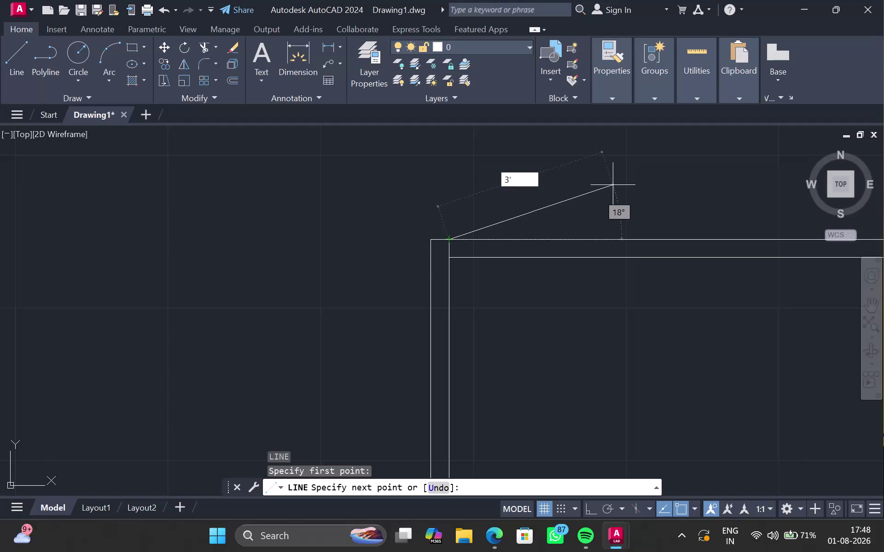
Turn on Ortho to restrict drawing to horizontal and vertical lines.
text(6")
scroll(down, 3)
scroll(up, 3)
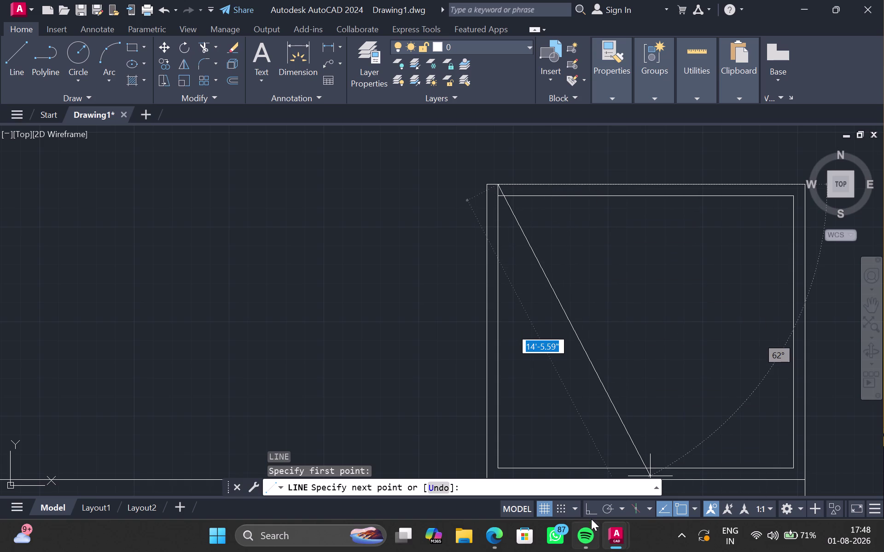
click(590, 509)
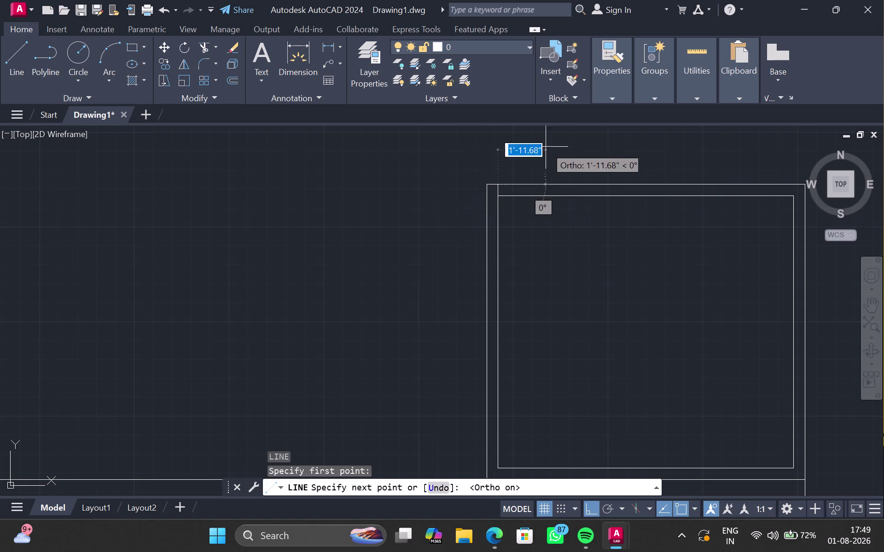
Draw a 3'6" guide line along the top wall, then down past the inner wall.
text(3)
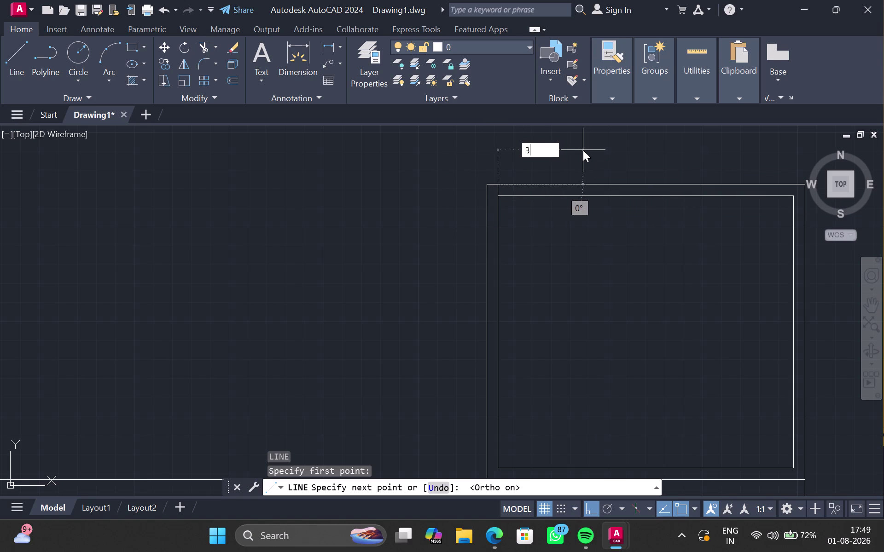
text(')
text(6")
key(Return)
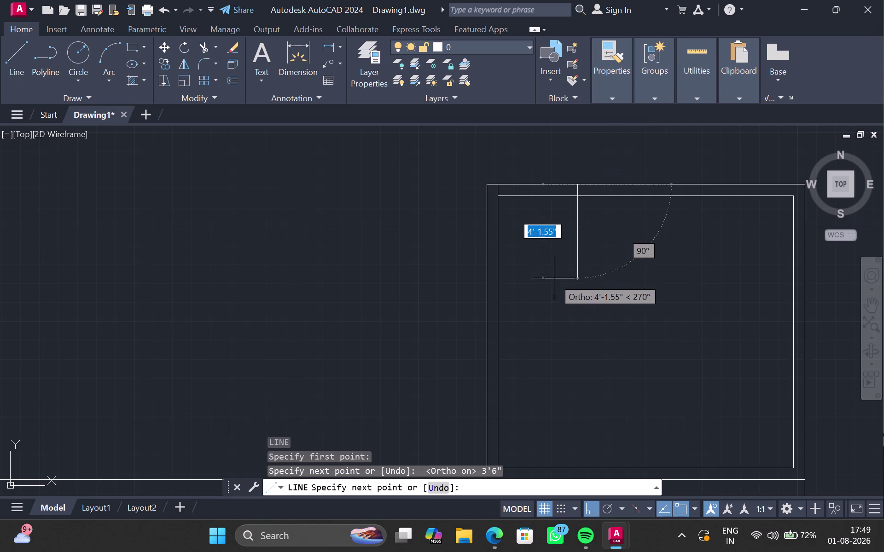
scroll(up, 3)
middle_drag(565, 186, 568, 318)
click(568, 272)
key(Escape)
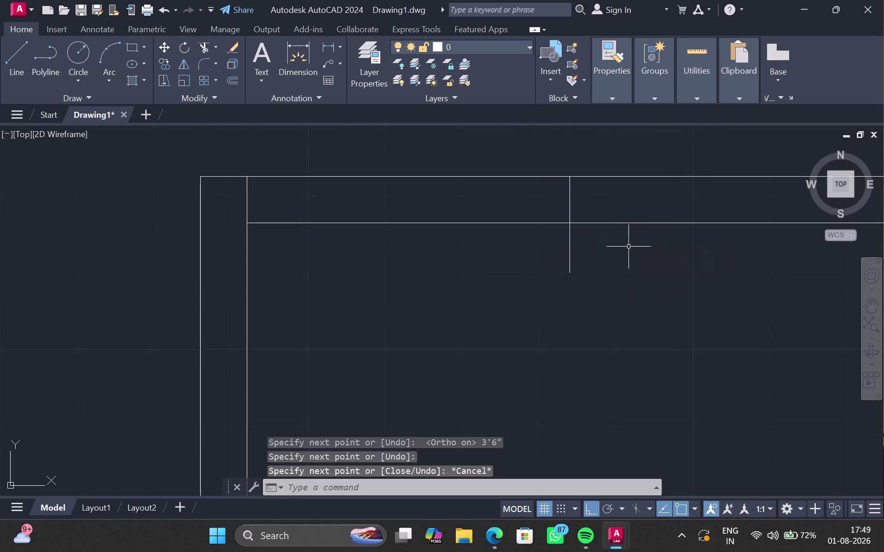
Trim the top wall lines with fence drags to cut an opening at the guide line.
key(t)
key(r)
key(Return)
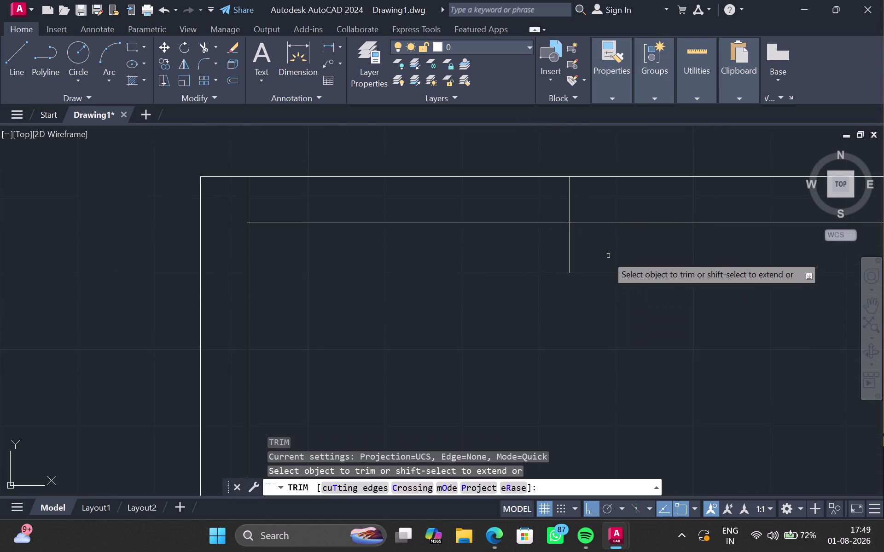
drag(601, 255, 525, 258)
drag(440, 127, 438, 263)
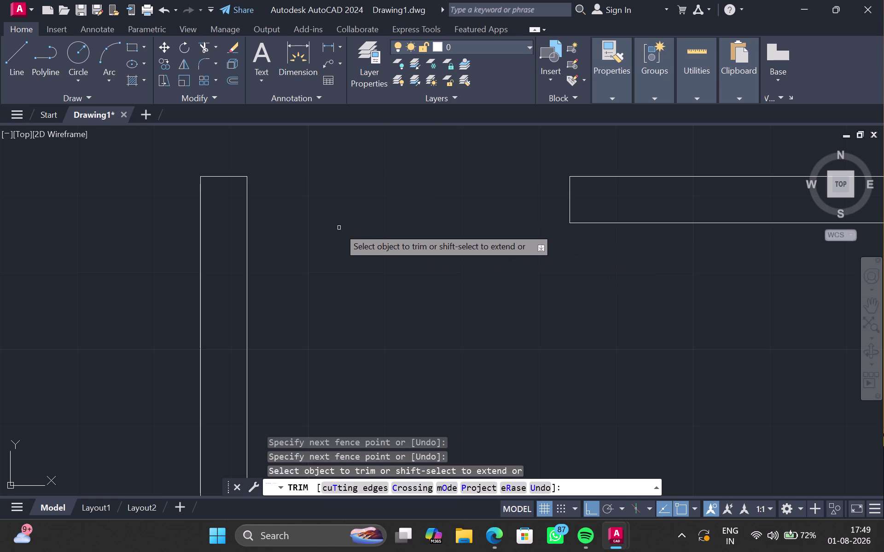
key(Escape)
Pan across the floor plan to bring the room into view.
scroll(down, 3)
middle_drag(392, 220, 339, 257)
scroll(up, 3)
scroll(down, 3)
middle_drag(421, 208, 425, 213)
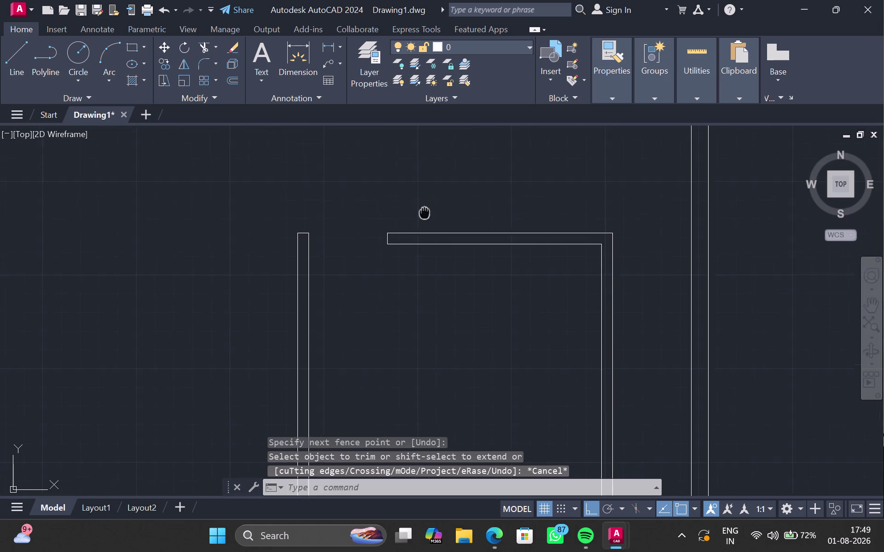
middle_drag(424, 212, 509, 129)
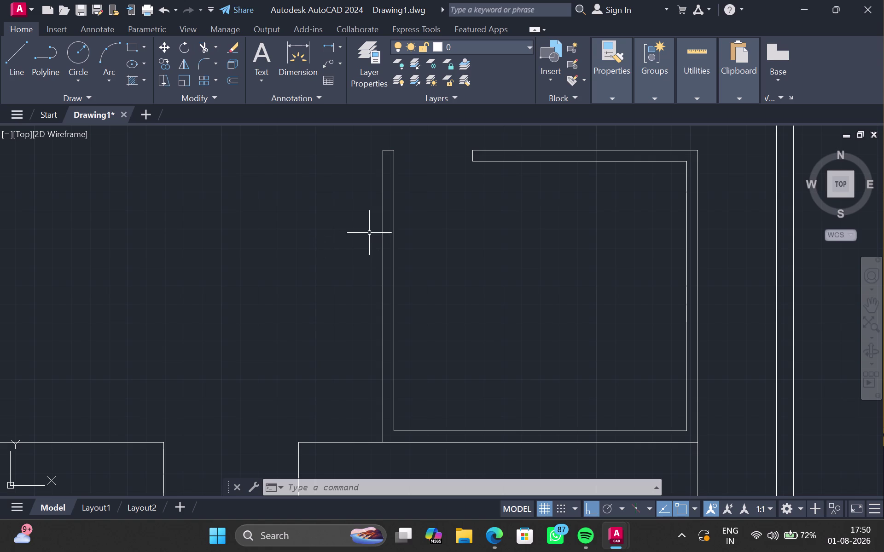
middle_drag(475, 225, 264, 403)
scroll(up, 3)
scroll(down, 3)
middle_drag(627, 209, 452, 282)
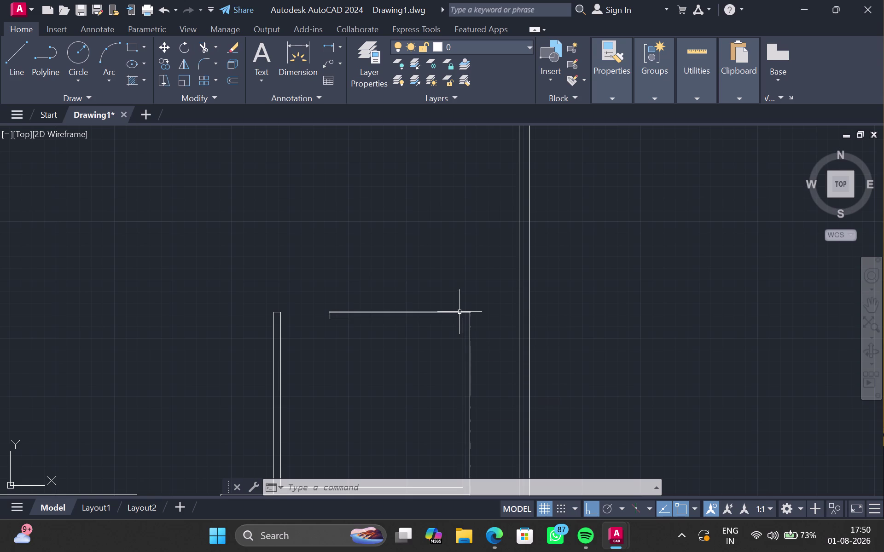
Offset the top wall's upper line 9'4.5" upward.
click(432, 310)
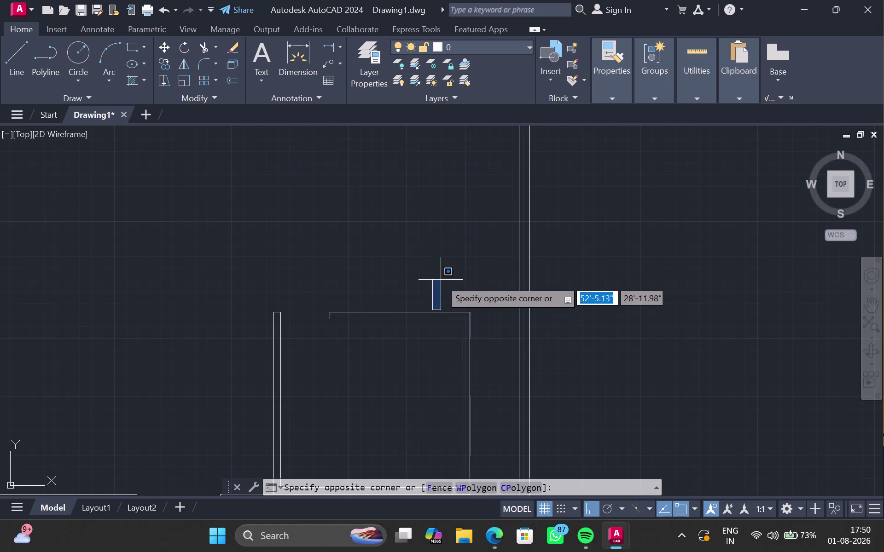
click(441, 278)
click(429, 314)
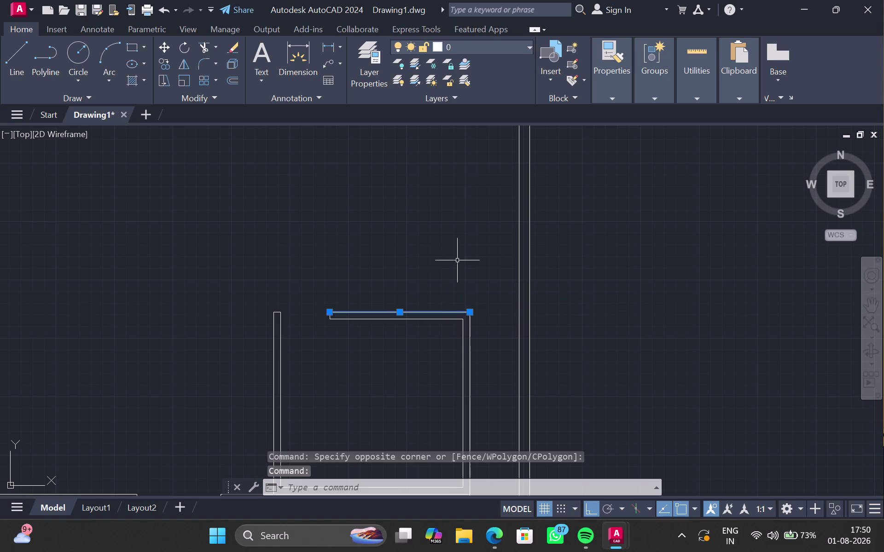
key(o)
key(Return)
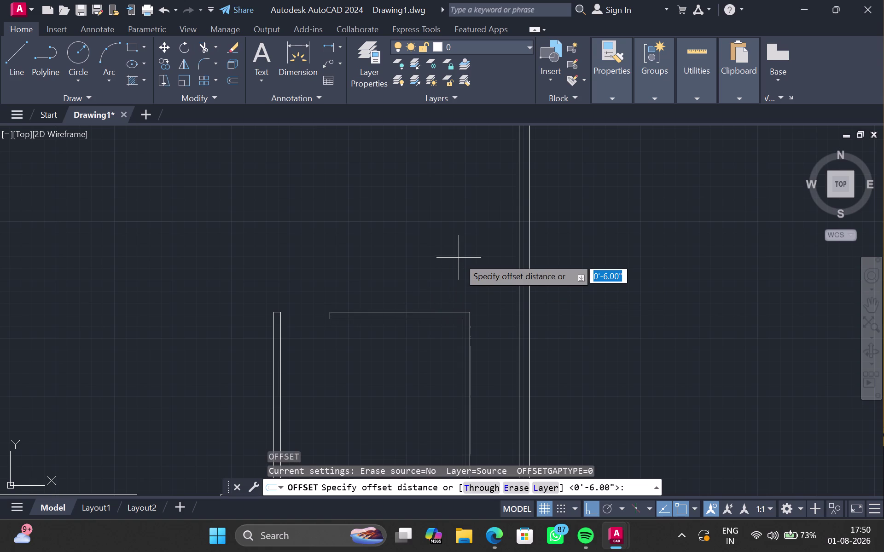
key(9)
key(apostrophe)
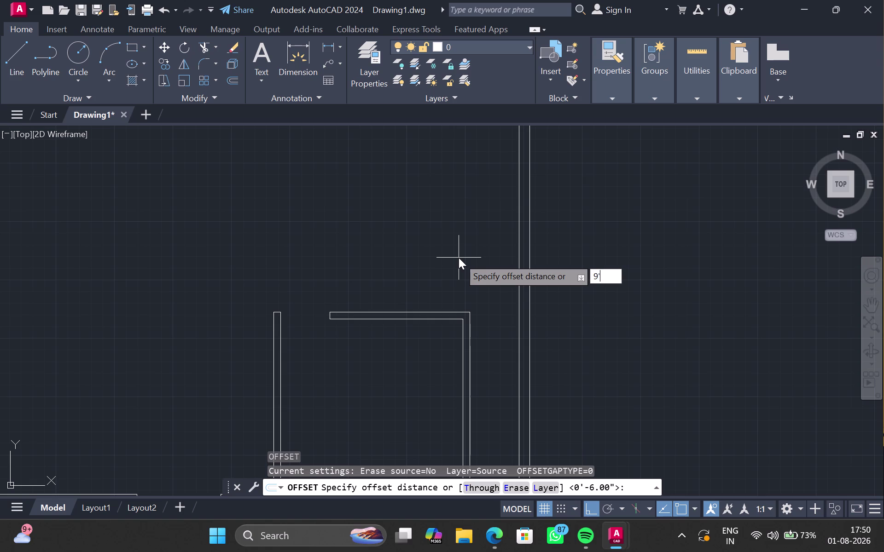
text(4)
text(.5)
key(shift+quotedbl)
key(Return)
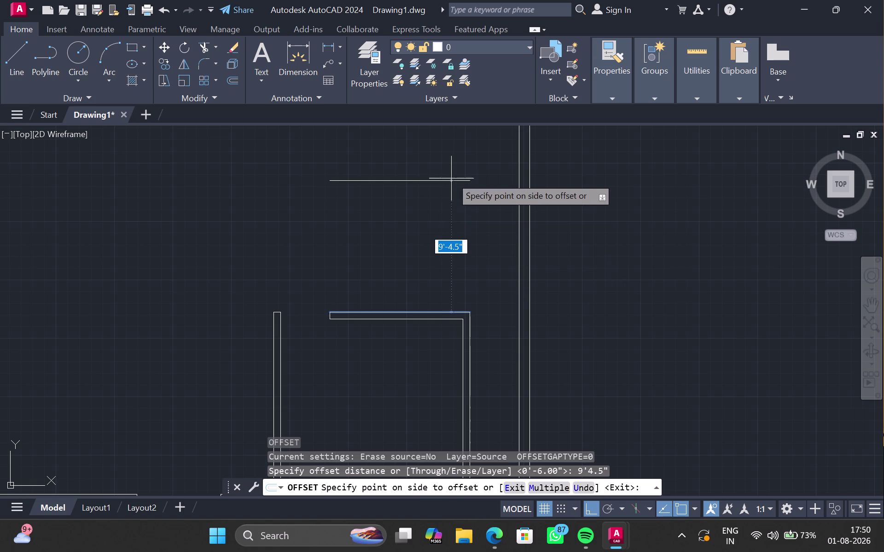
click(467, 158)
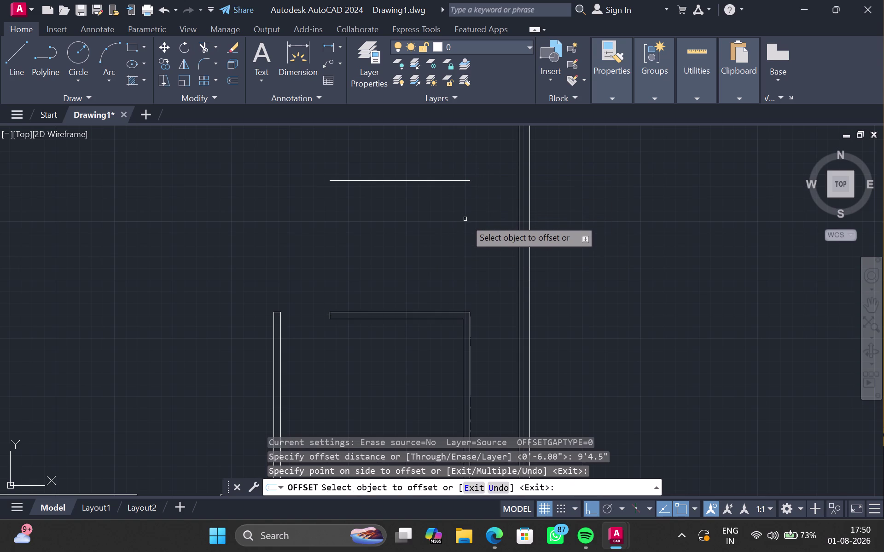
key(Escape)
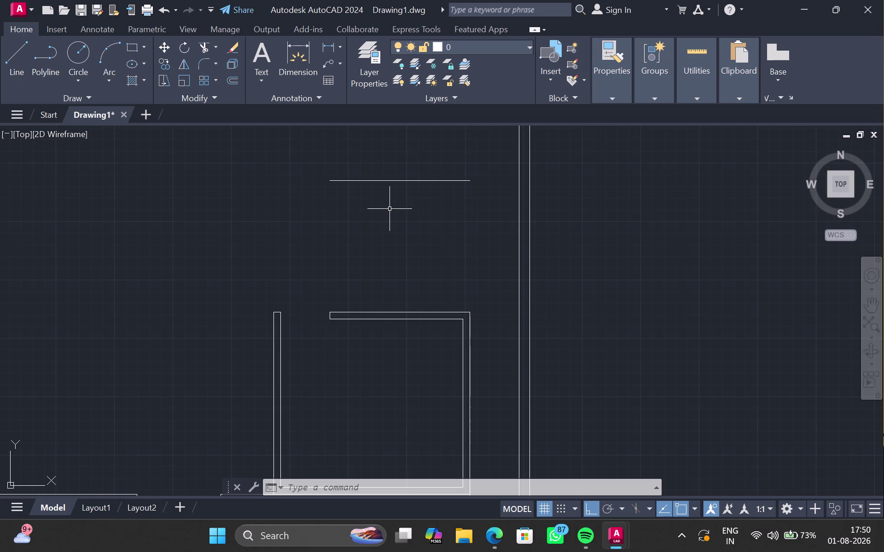
Offset the new line by 6" to form a second parallel line.
click(401, 180)
key(p)
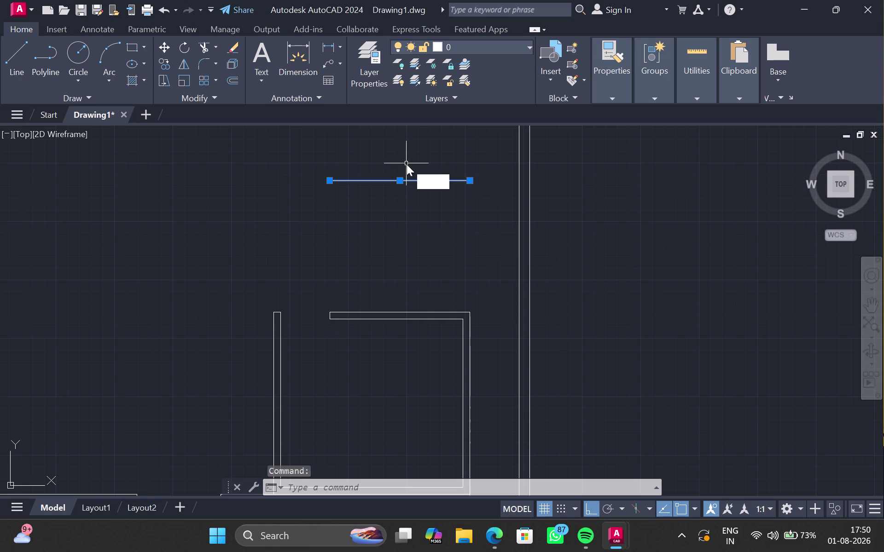
key(BackSpace)
key(o)
key(Return)
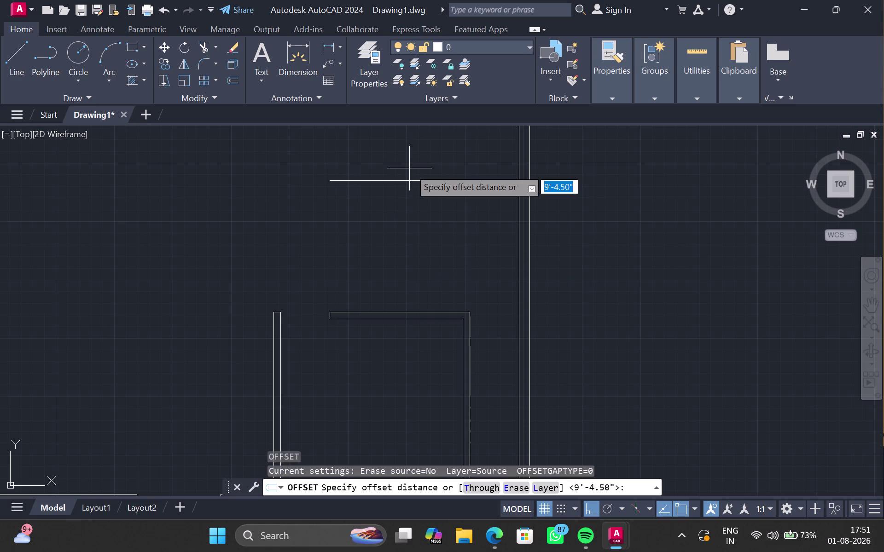
text(6")
key(Return)
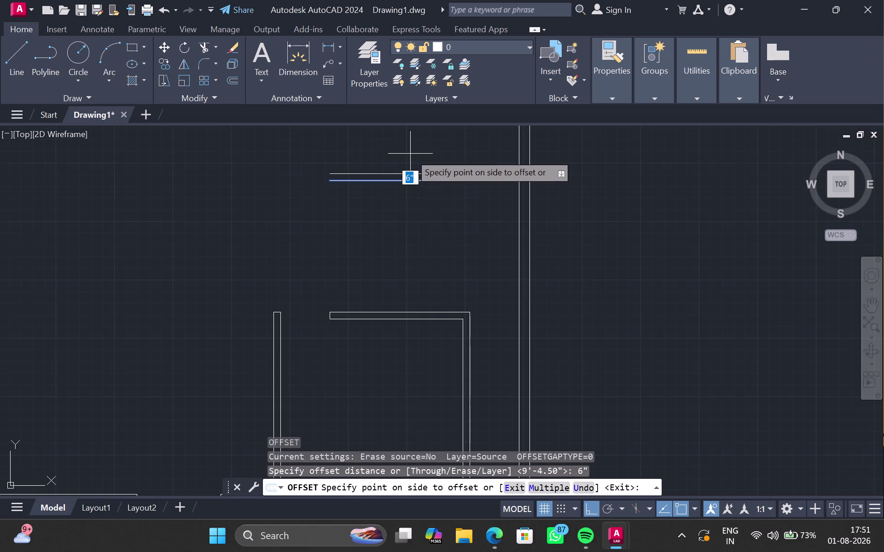
click(410, 153)
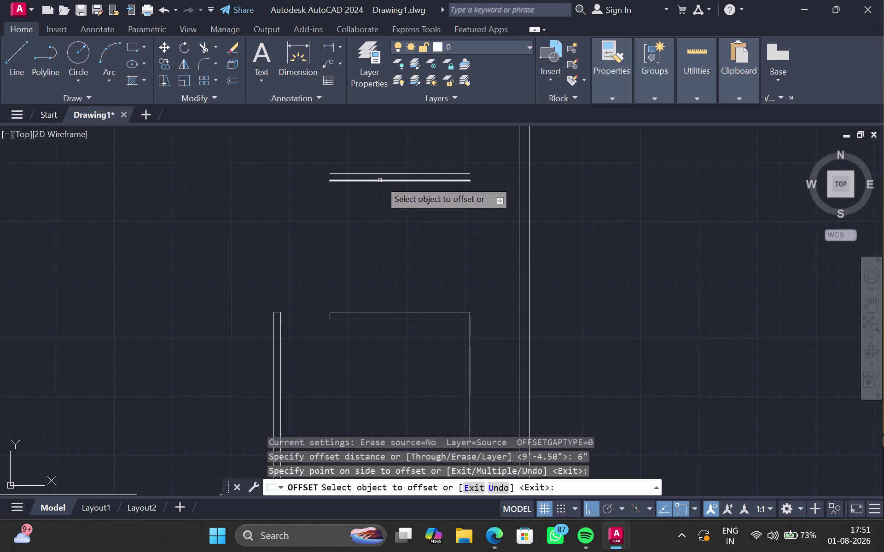
key(Escape)
scroll(up, 3)
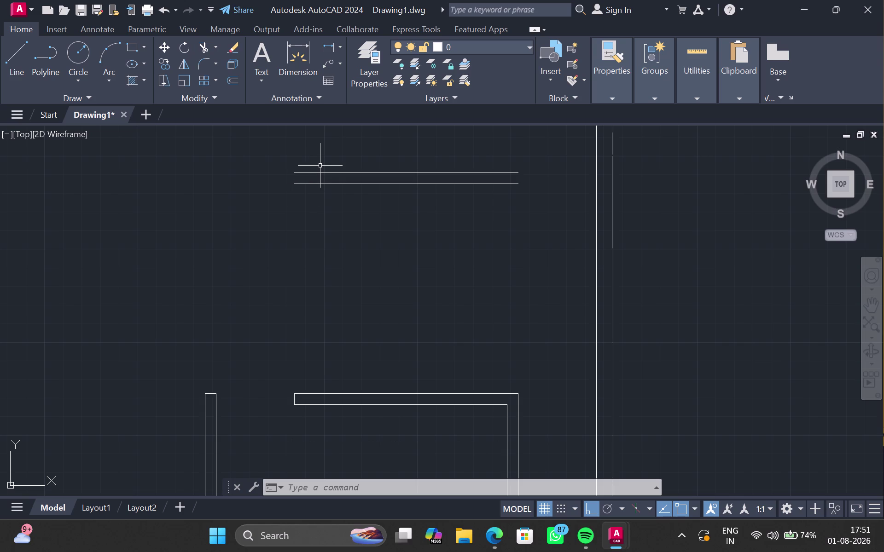
Draw a short line closing the left end of the 6" parallel line pair.
key(l)
key(Return)
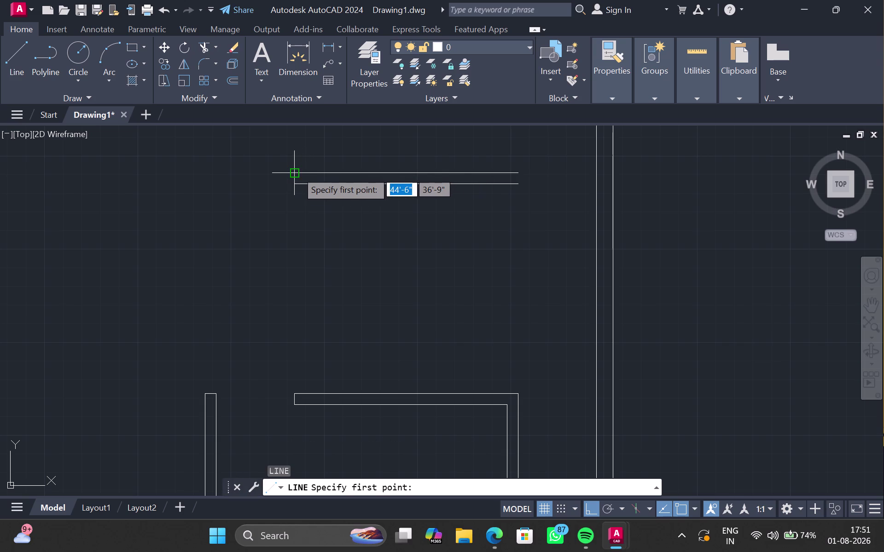
click(297, 171)
scroll(up, 3)
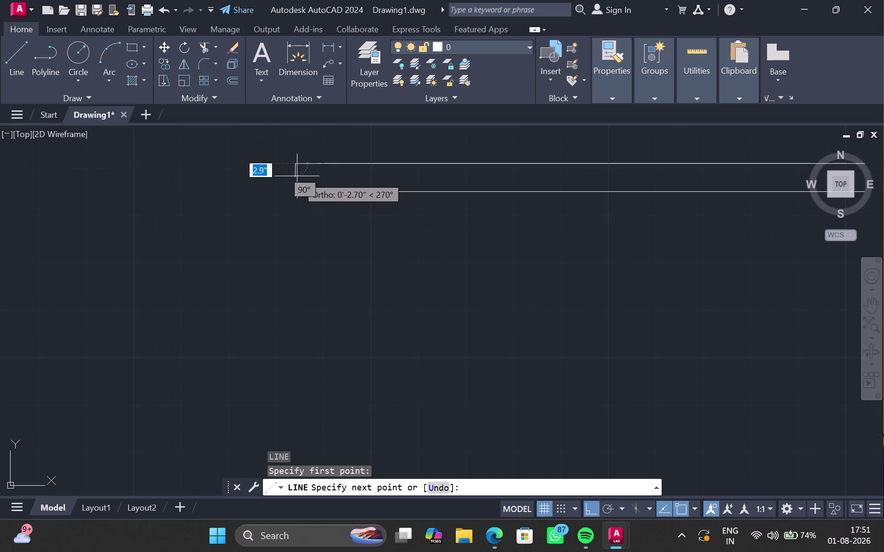
click(296, 191)
key(Escape)
scroll(down, 3)
Pan toward the tall vertical wall and the adjacent horizontal wall stubs.
middle_drag(414, 166, 310, 172)
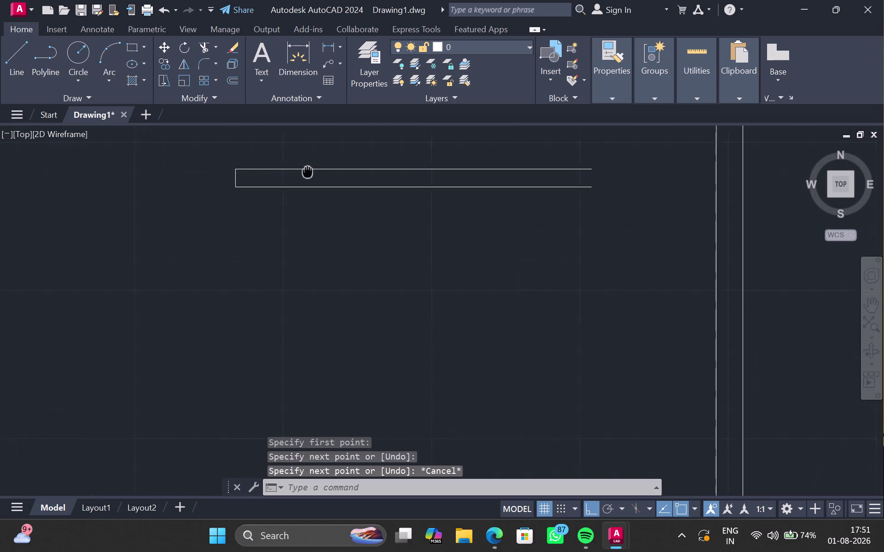
middle_drag(310, 172, 305, 169)
middle_drag(437, 183, 412, 189)
scroll(down, 3)
middle_drag(412, 185, 378, 199)
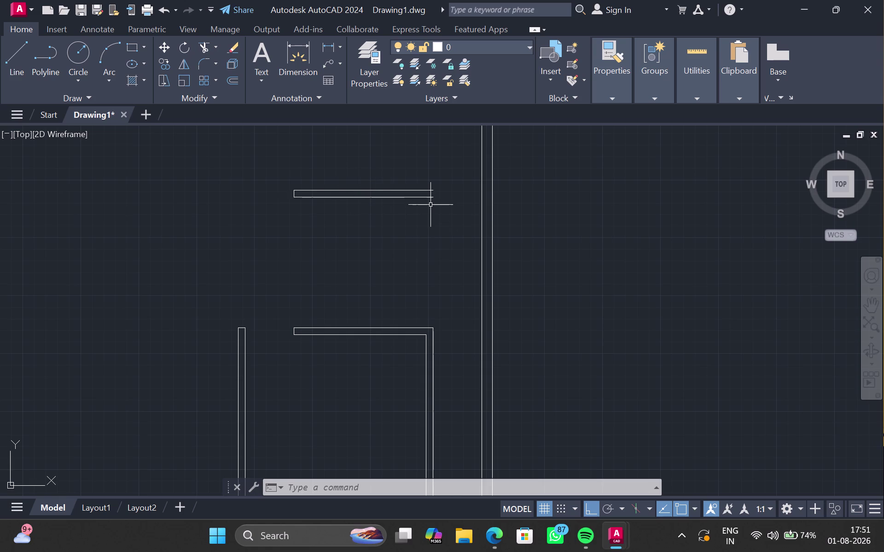
scroll(up, 3)
middle_drag(431, 205, 421, 230)
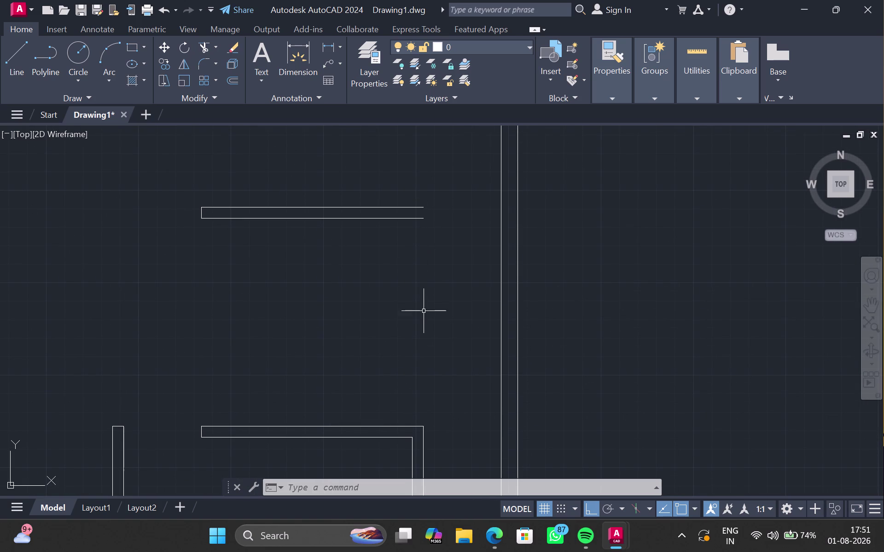
scroll(down, 3)
middle_drag(425, 378, 437, 276)
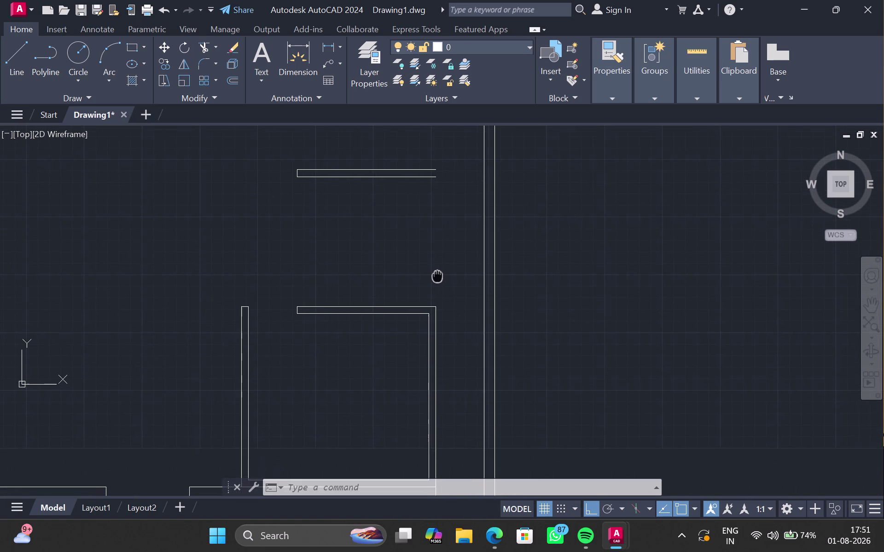
middle_drag(437, 277, 440, 272)
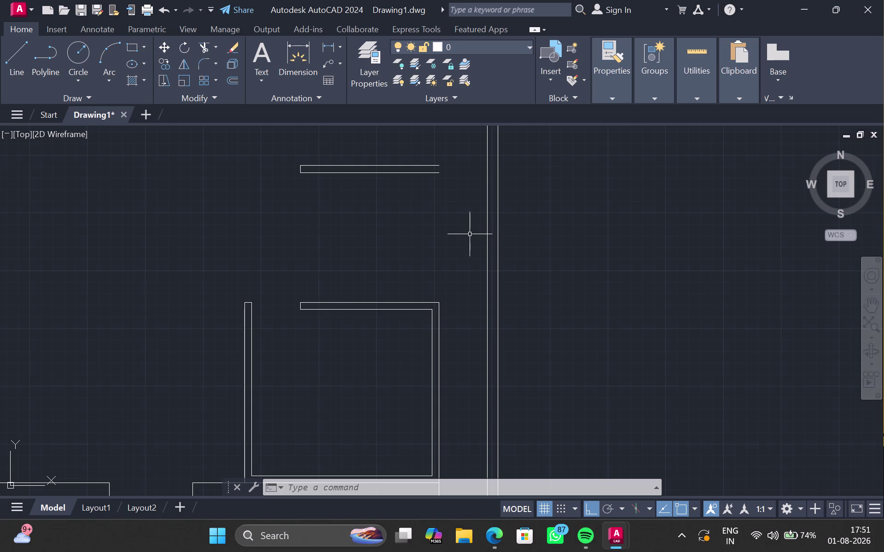
middle_drag(447, 225, 430, 328)
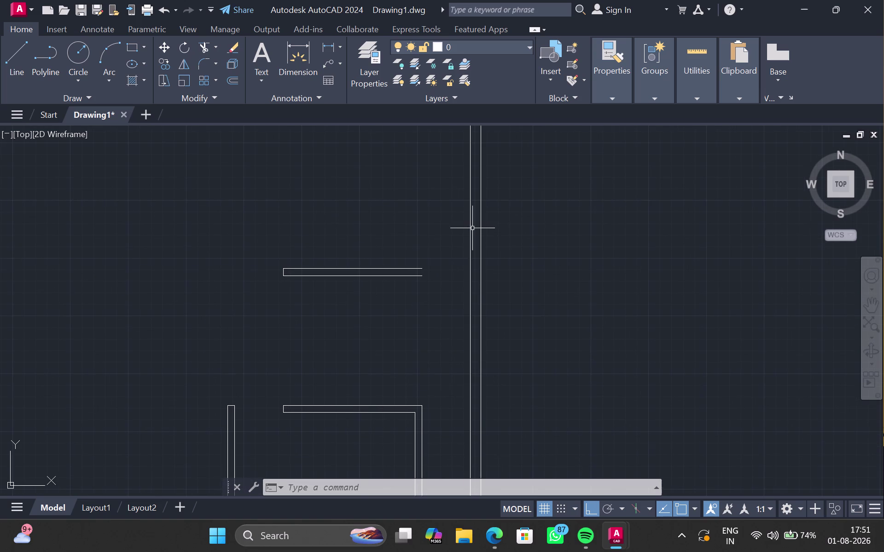
click(471, 229)
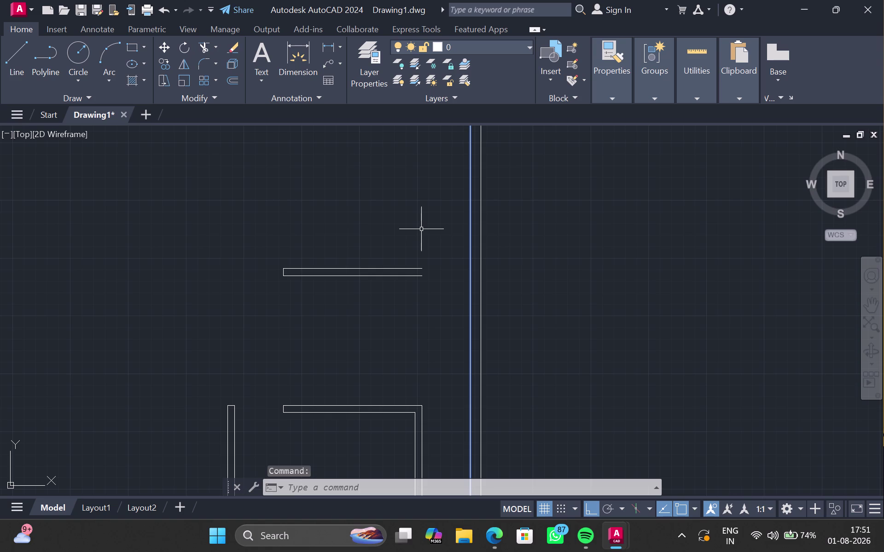
Offset the inner vertical wall line 3'6" to the left.
key(o)
key(Return)
key(3)
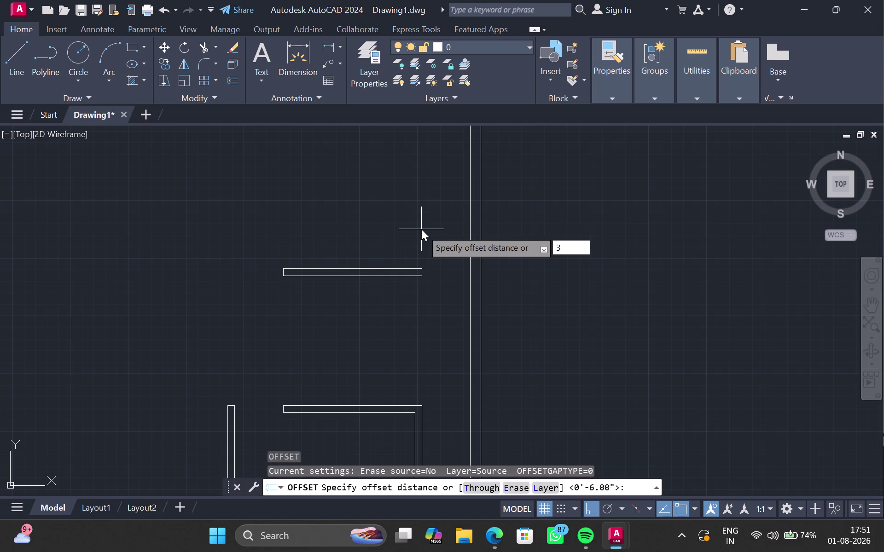
key(apostrophe)
text(6")
key(Return)
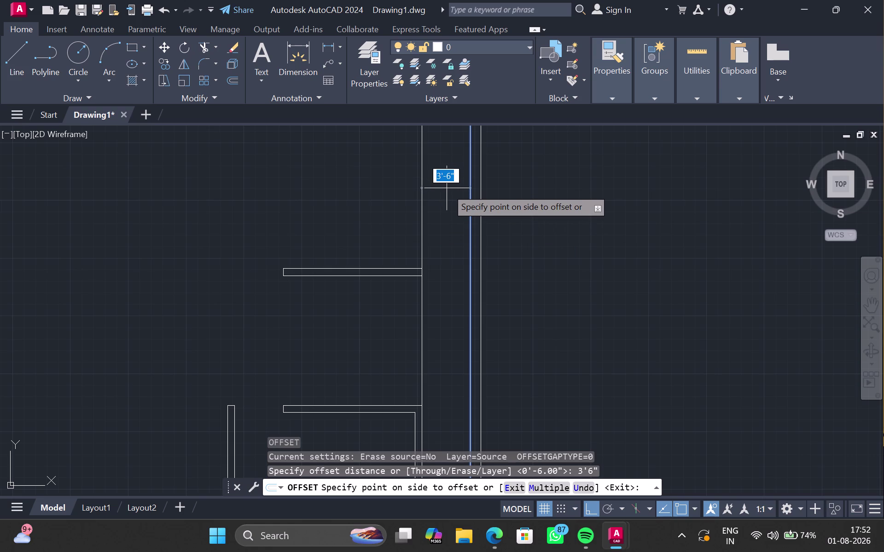
click(431, 195)
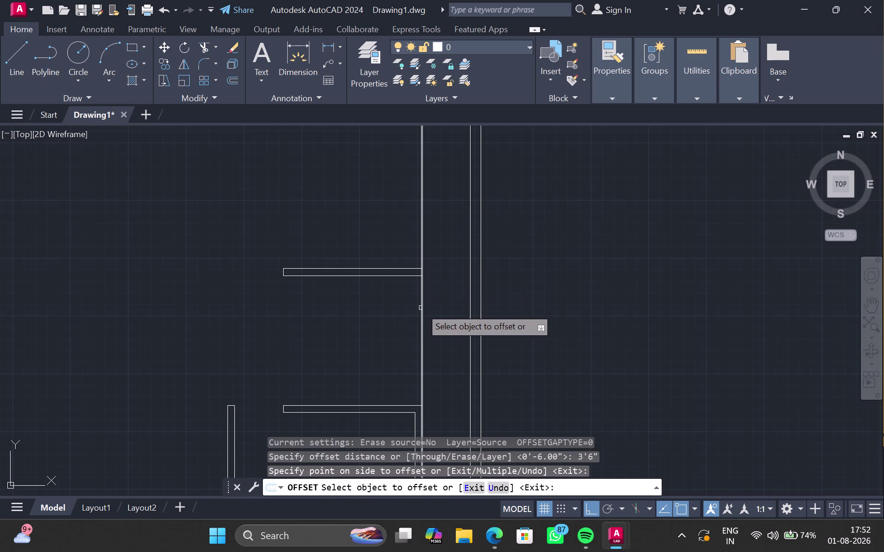
click(421, 308)
key(Escape)
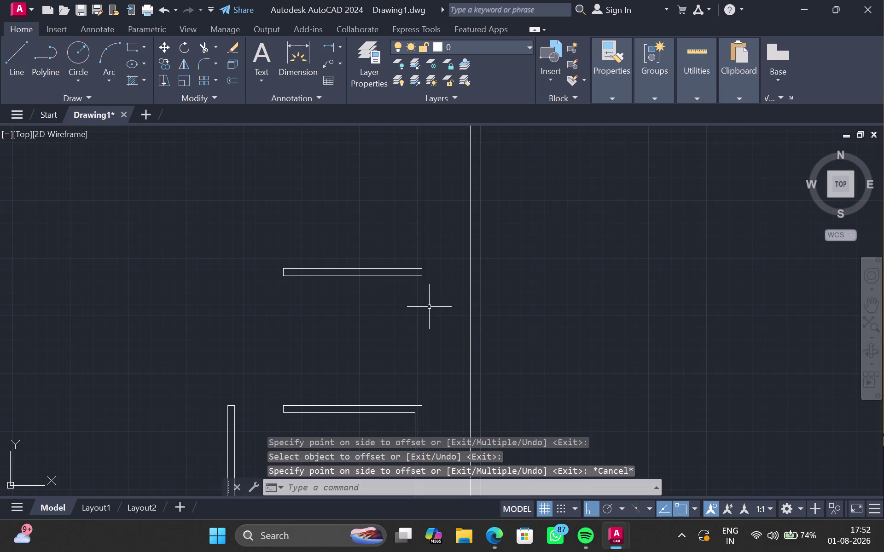
Trim stray pieces of the new line, undoing one wrong trim.
key(t)
key(r)
key(Return)
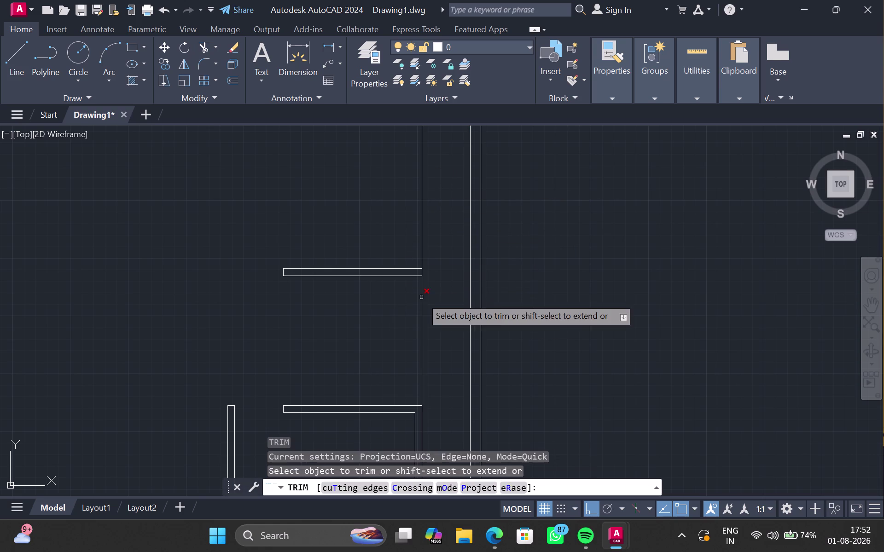
drag(418, 300, 426, 302)
scroll(down, 3)
middle_drag(426, 304, 434, 242)
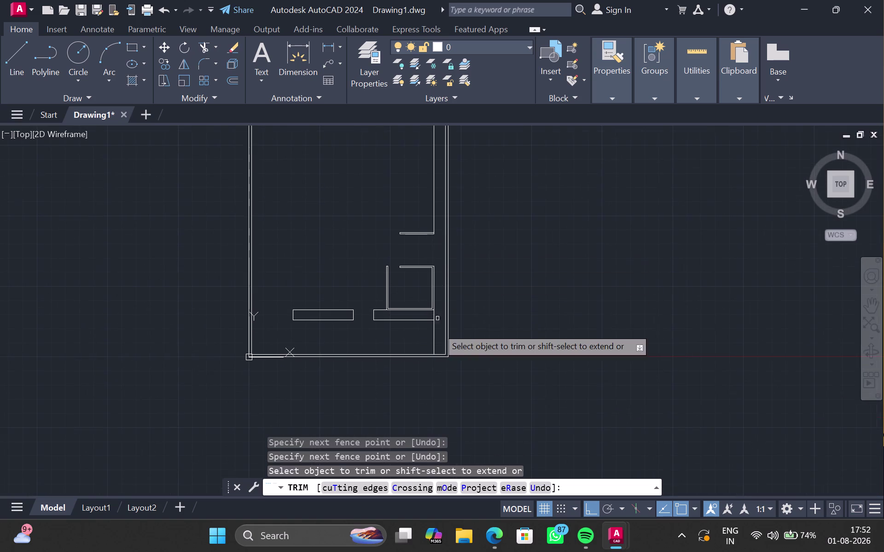
click(433, 335)
scroll(up, 3)
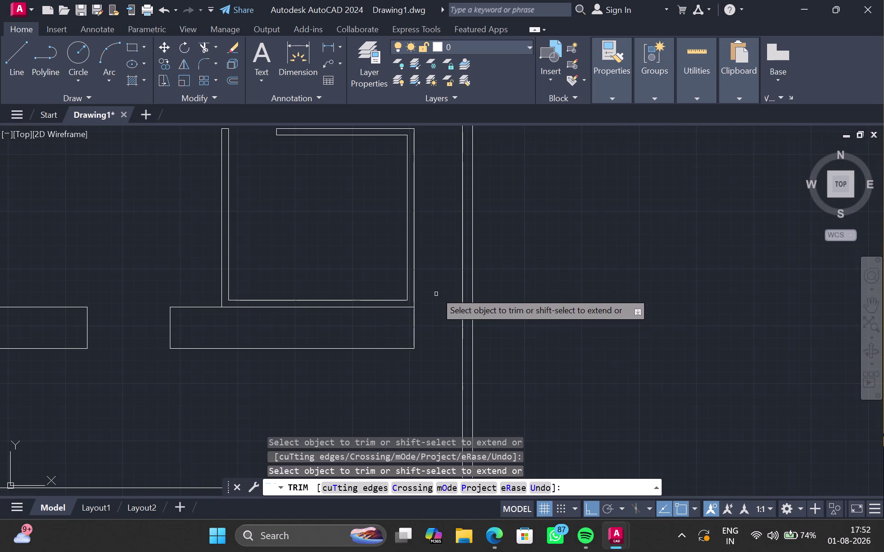
click(415, 249)
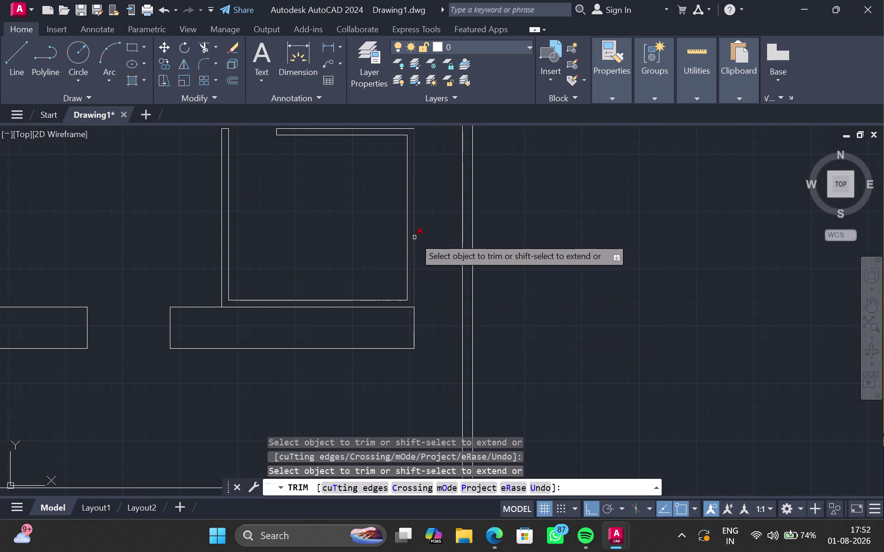
click(415, 238)
key(ctrl+z)
scroll(down, 3)
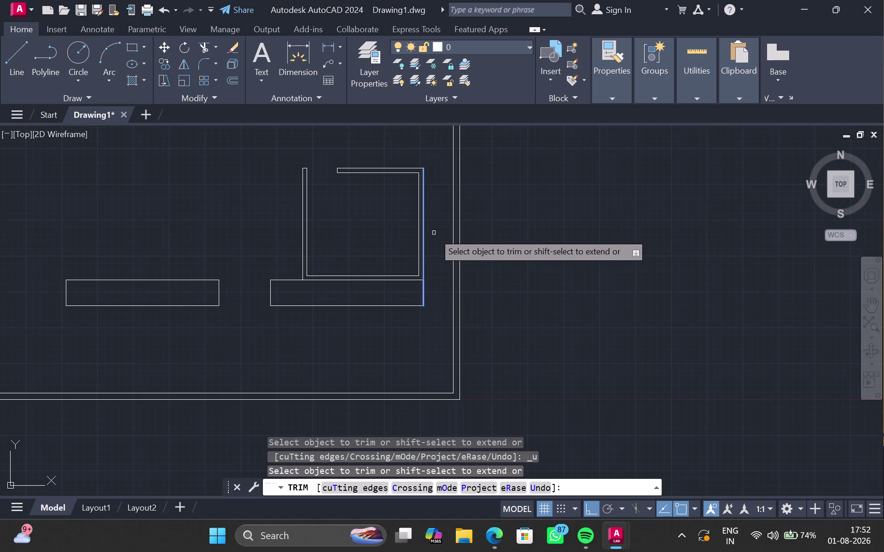
key(Escape)
Inspect the 16' vertical line and trim its excess end at the wall stub.
double_click(422, 243)
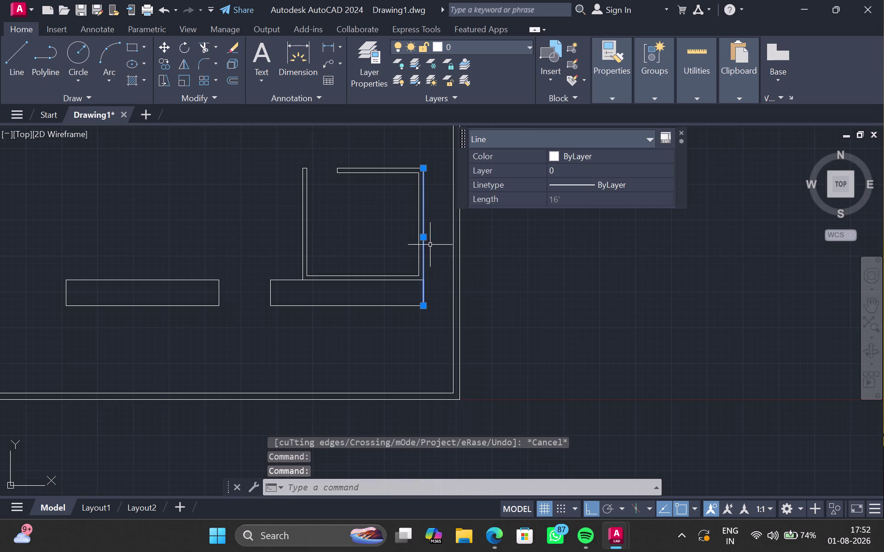
key(Escape)
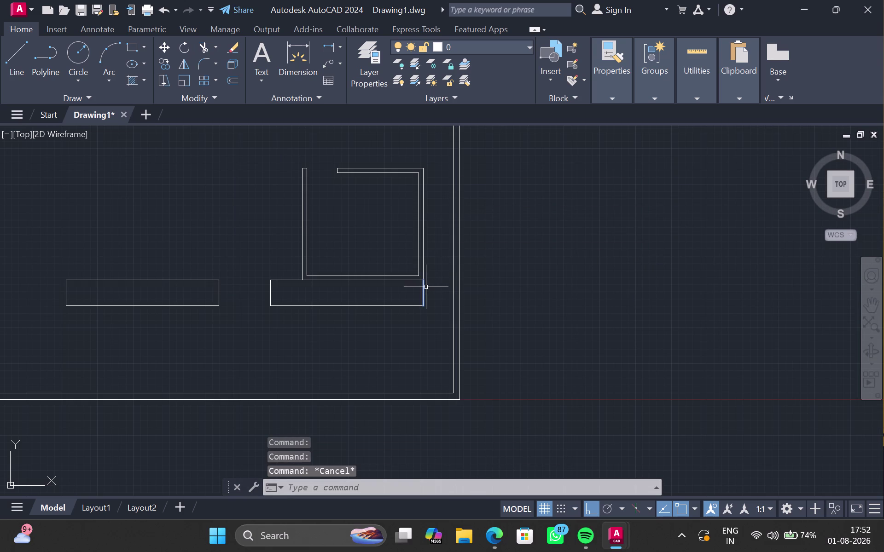
click(423, 288)
key(Escape)
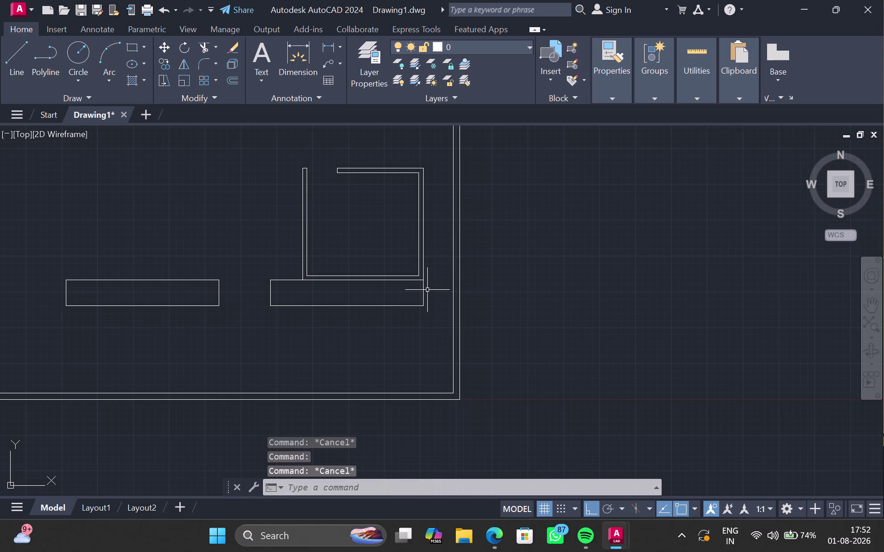
key(r)
key(BackSpace)
text(tr)
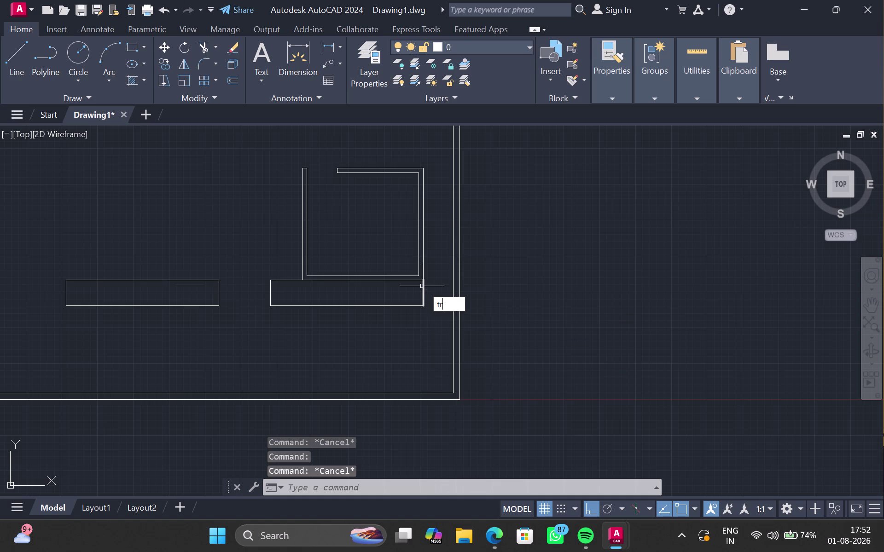
key(Return)
click(423, 291)
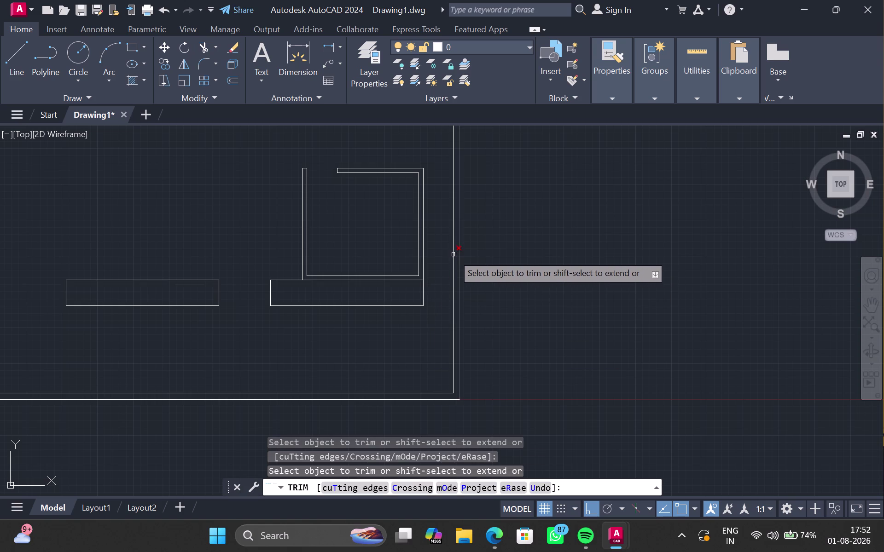
key(Escape)
Pan up along the vertical wall to check the trimmed line.
middle_drag(445, 251, 434, 304)
middle_drag(426, 232, 405, 339)
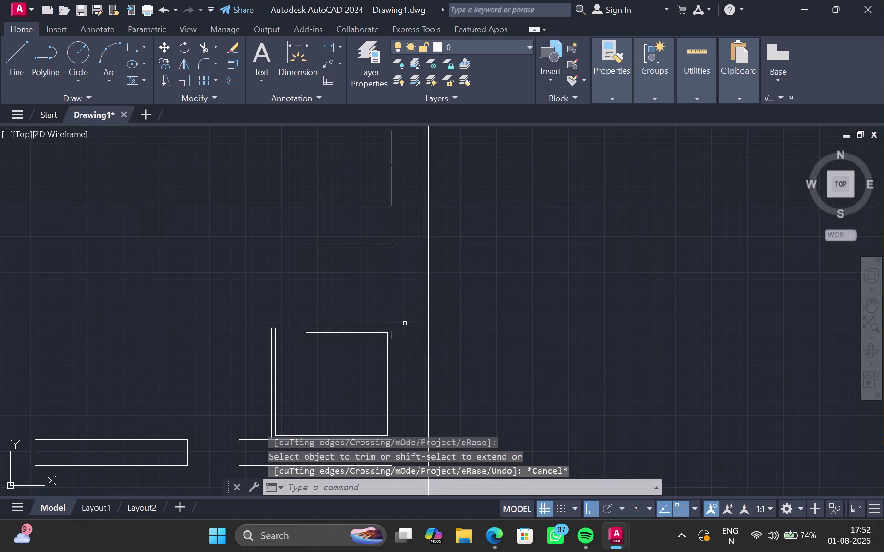
middle_drag(405, 272, 391, 372)
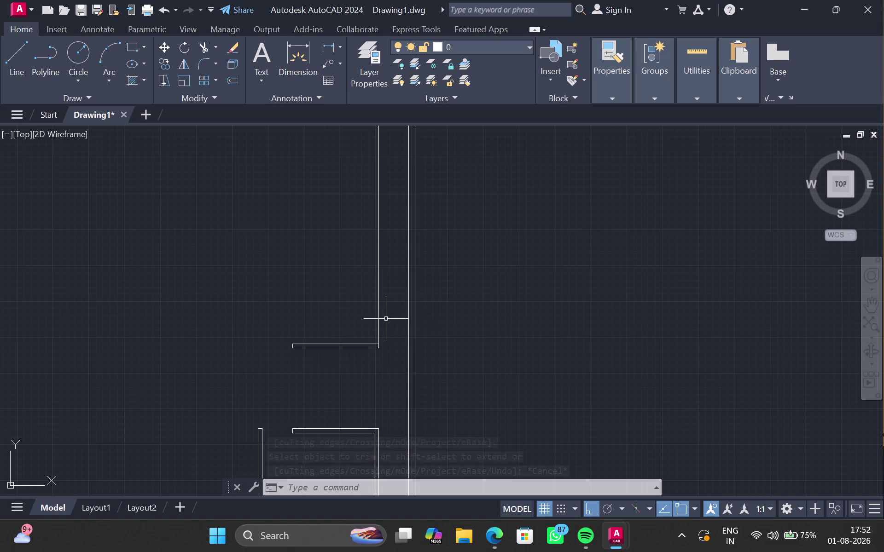
click(377, 308)
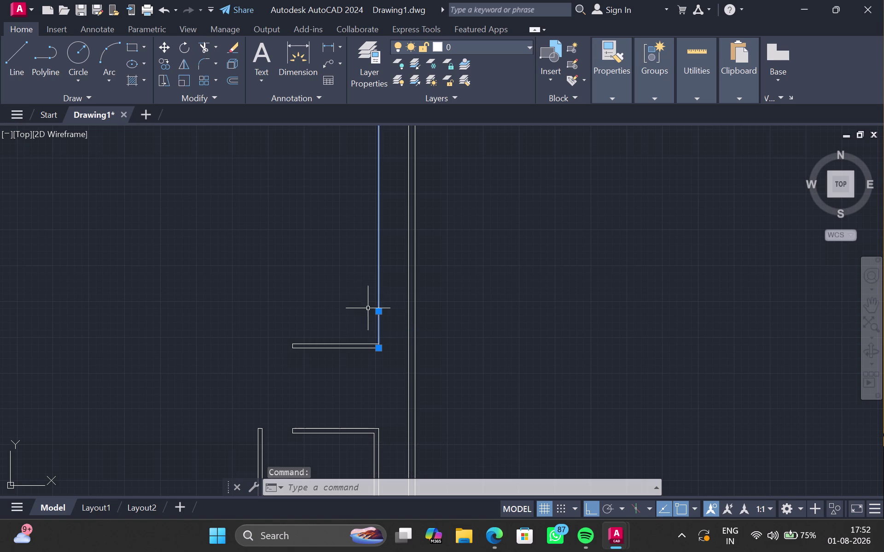
Offset a wall line 6" to create wall thickness.
key(o)
key(Return)
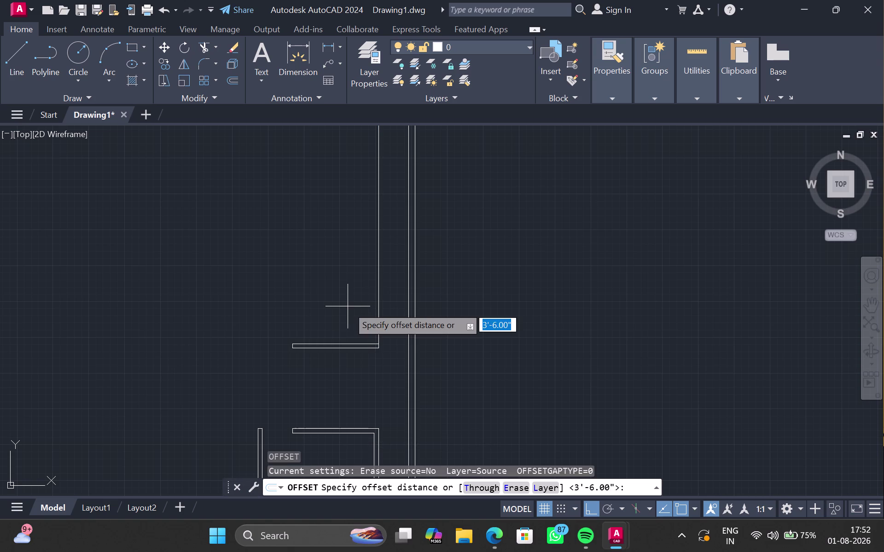
text(6")
key(Return)
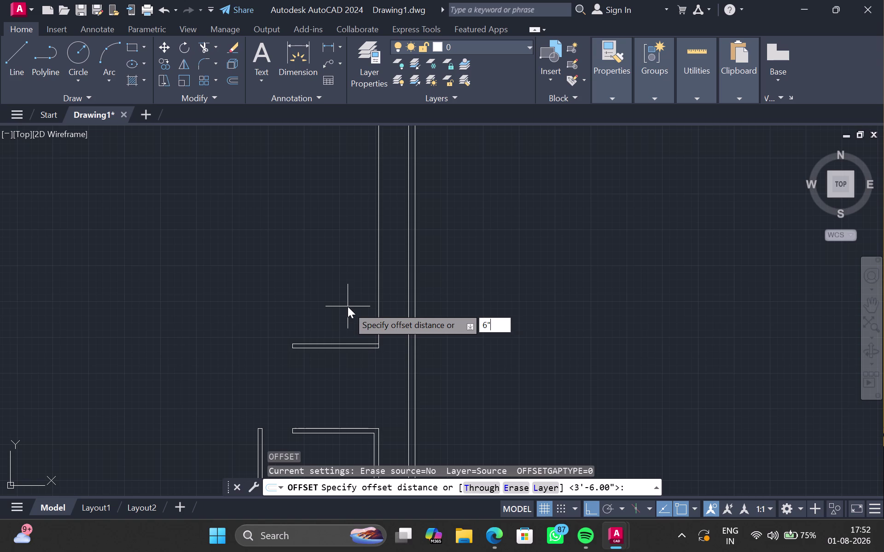
click(322, 290)
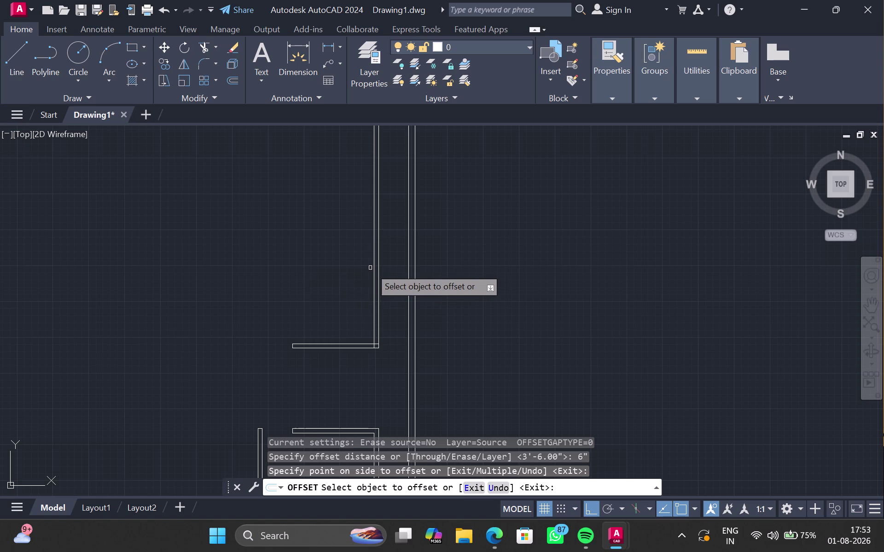
Offset the new vertical line 13' to the left and give it a 6" copy.
click(373, 270)
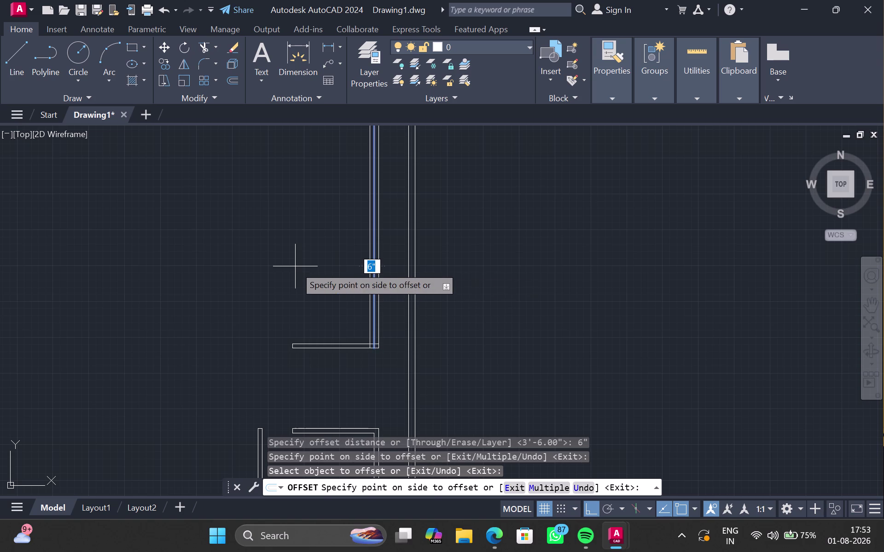
key(1)
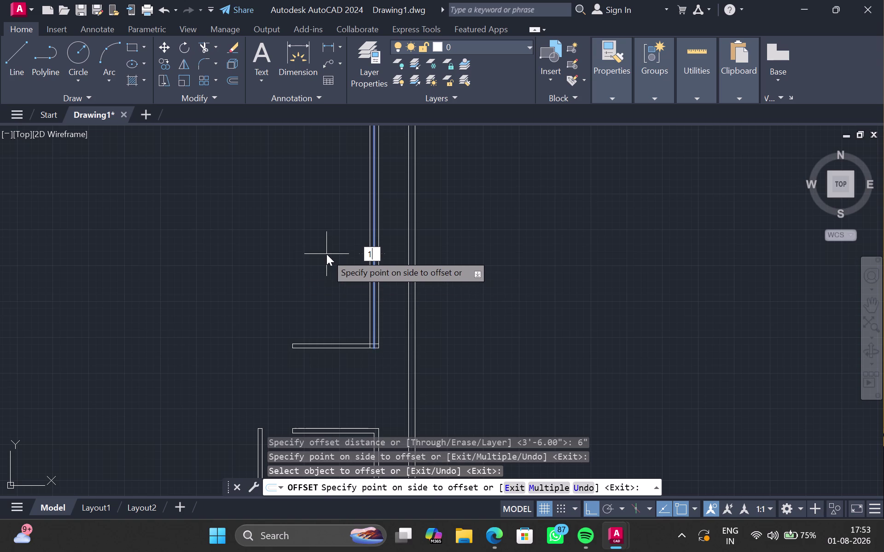
text(3')
key(Return)
scroll(down, 3)
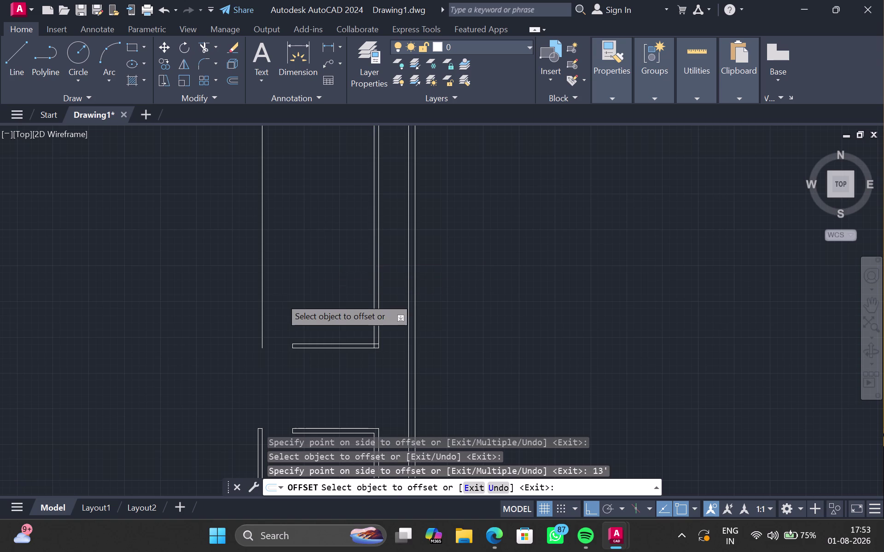
middle_drag(280, 297, 293, 244)
middle_drag(293, 243, 285, 268)
scroll(up, 3)
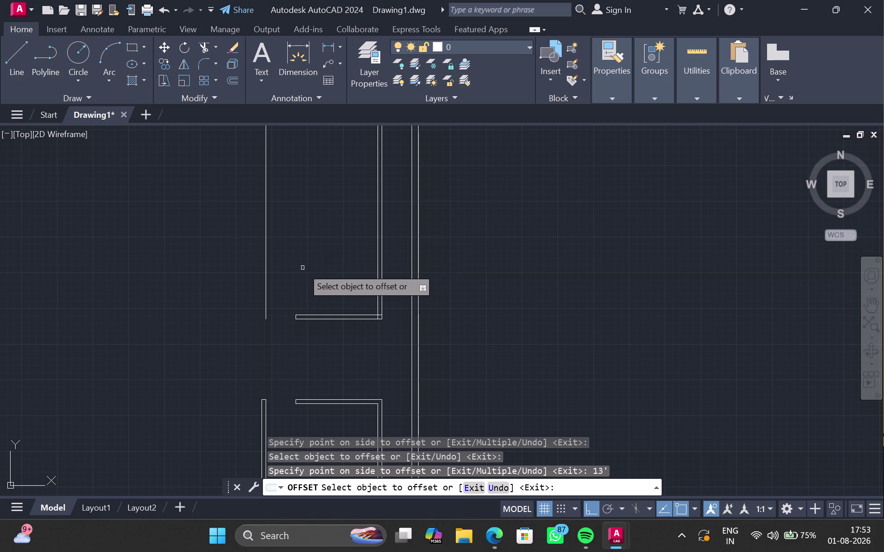
click(263, 261)
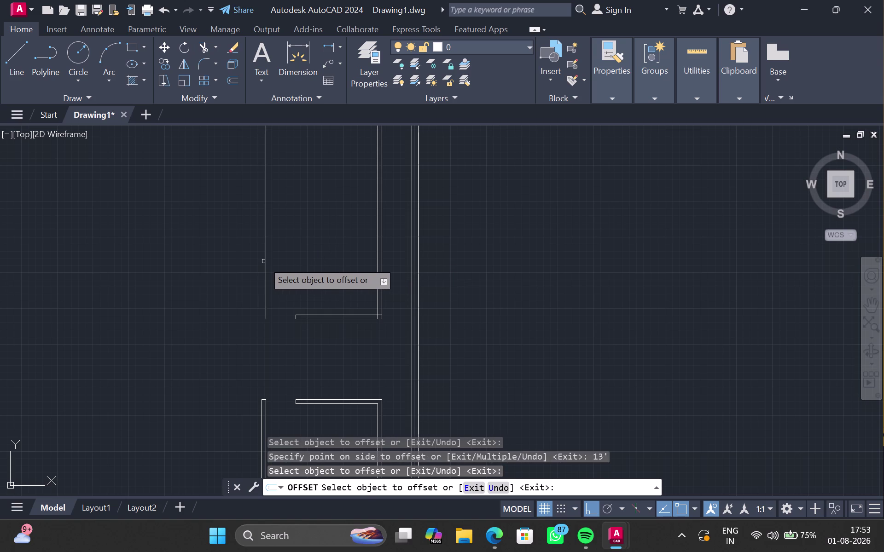
click(265, 262)
click(244, 265)
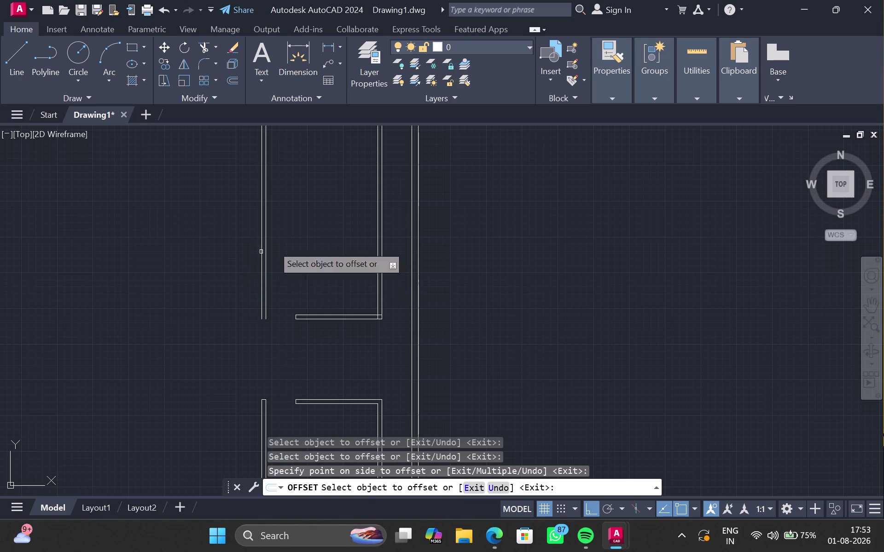
Pan down to the landing wall and the lower walls and openings.
middle_drag(318, 237, 318, 247)
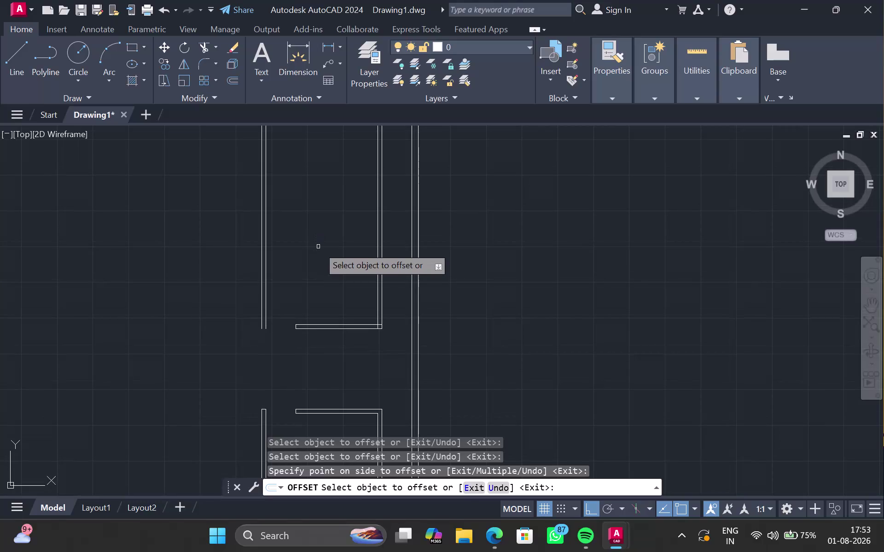
middle_drag(309, 254, 304, 288)
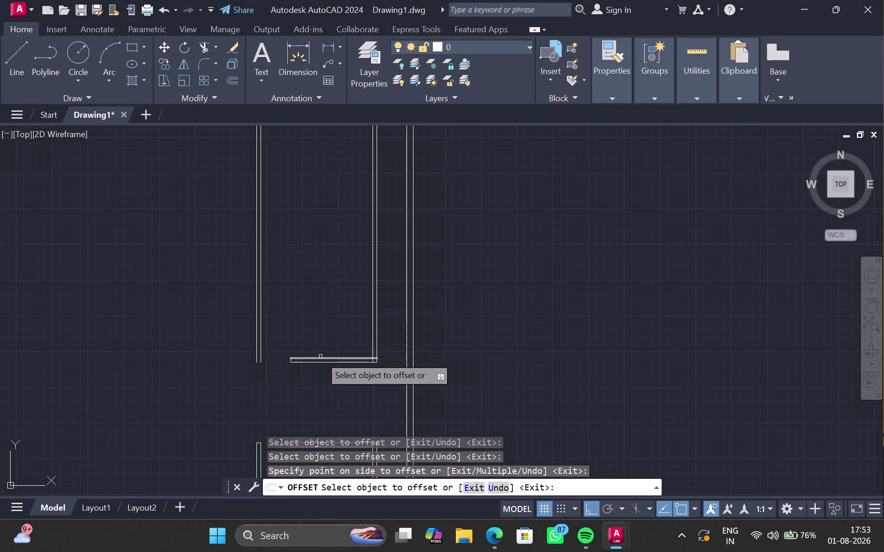
middle_drag(320, 310, 316, 356)
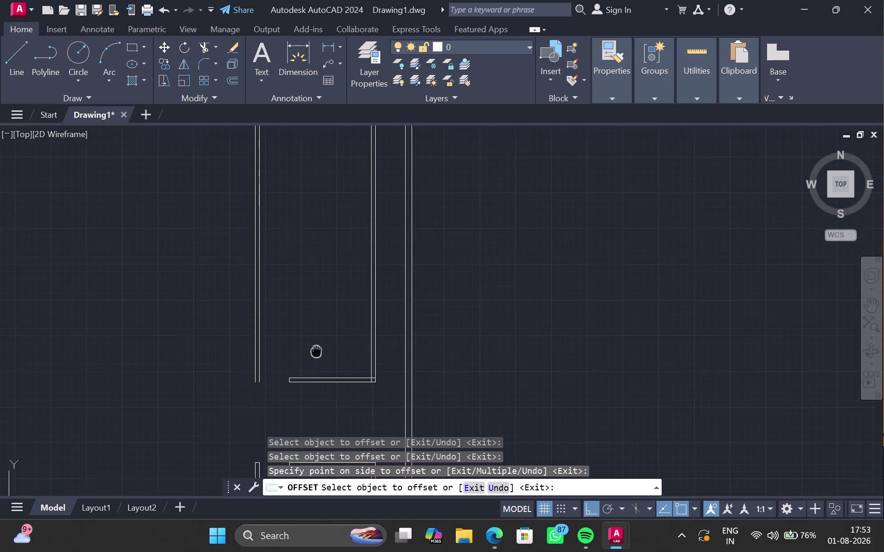
middle_drag(315, 356, 315, 357)
middle_drag(303, 370, 348, 264)
scroll(down, 3)
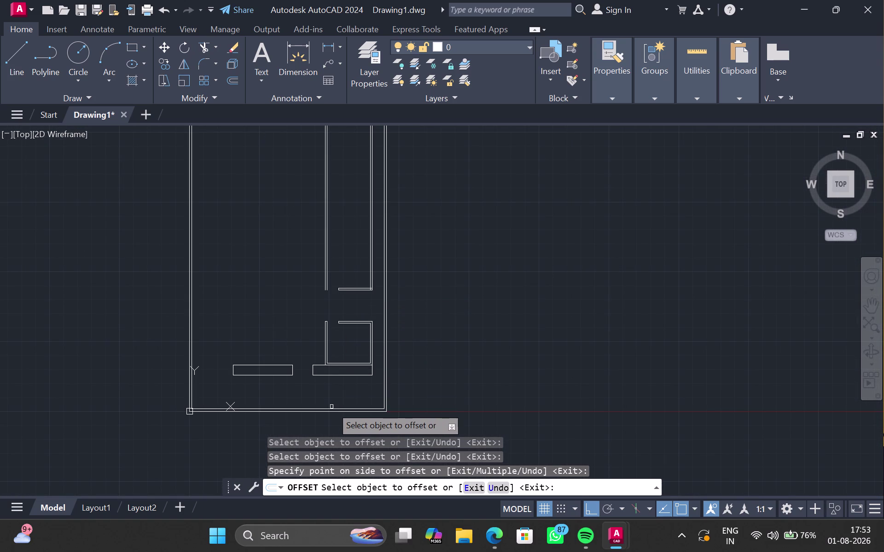
middle_drag(347, 340, 339, 382)
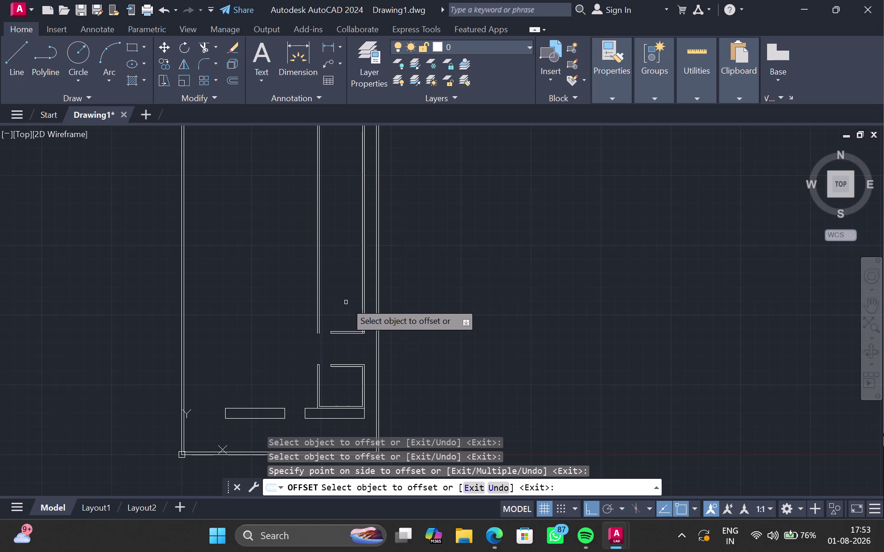
scroll(up, 3)
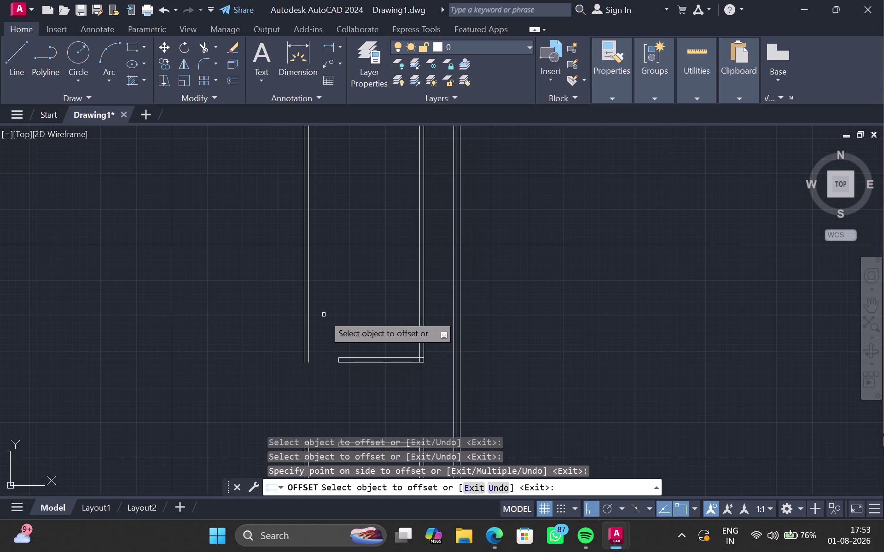
key(Escape)
key(l)
key(Return)
scroll(up, 3)
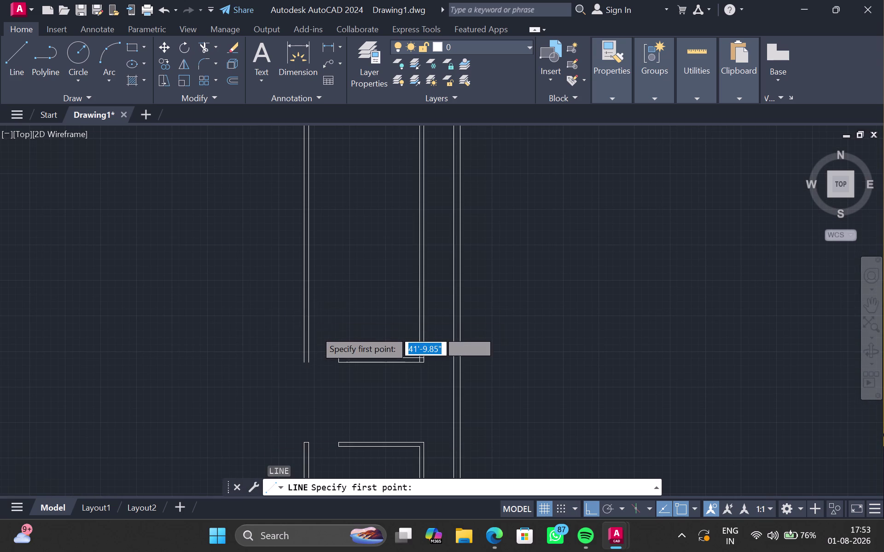
click(293, 383)
click(304, 380)
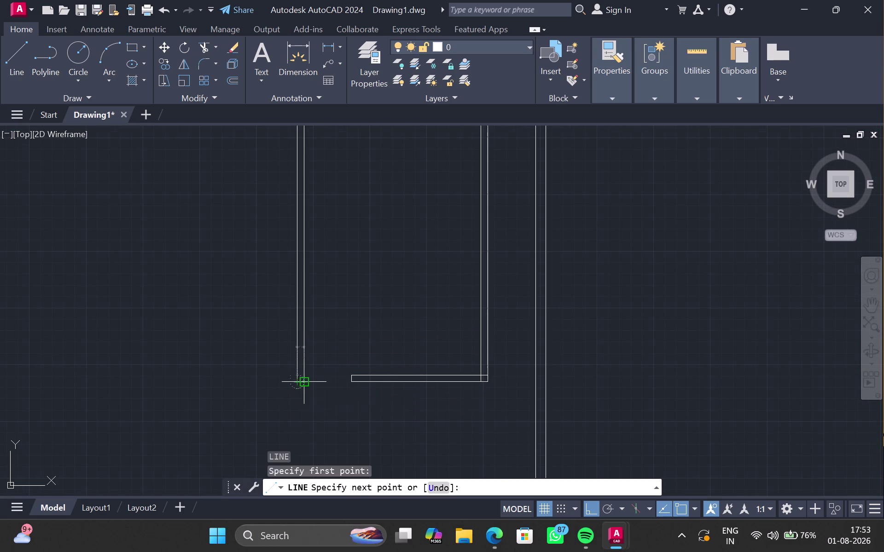
scroll(down, 3)
middle_drag(305, 374, 361, 296)
scroll(up, 3)
key(Escape)
scroll(up, 3)
middle_drag(358, 335, 358, 331)
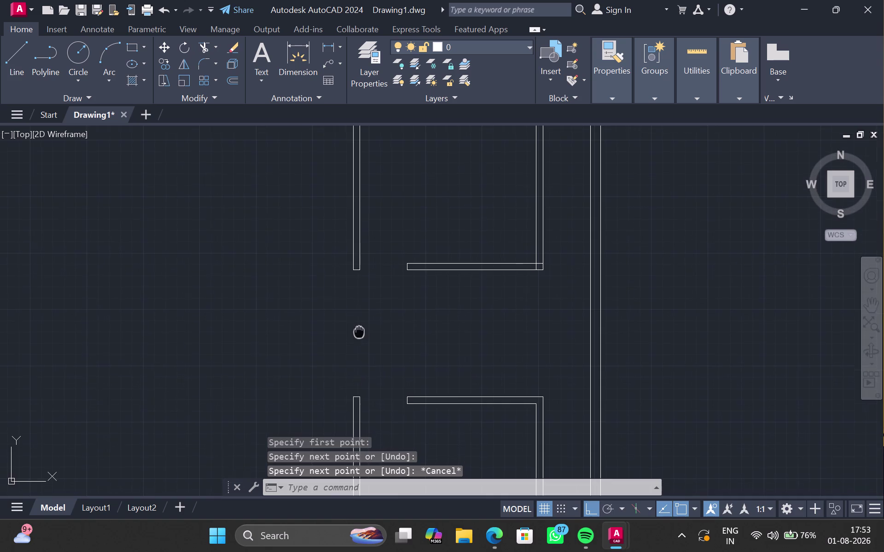
middle_drag(358, 332, 364, 324)
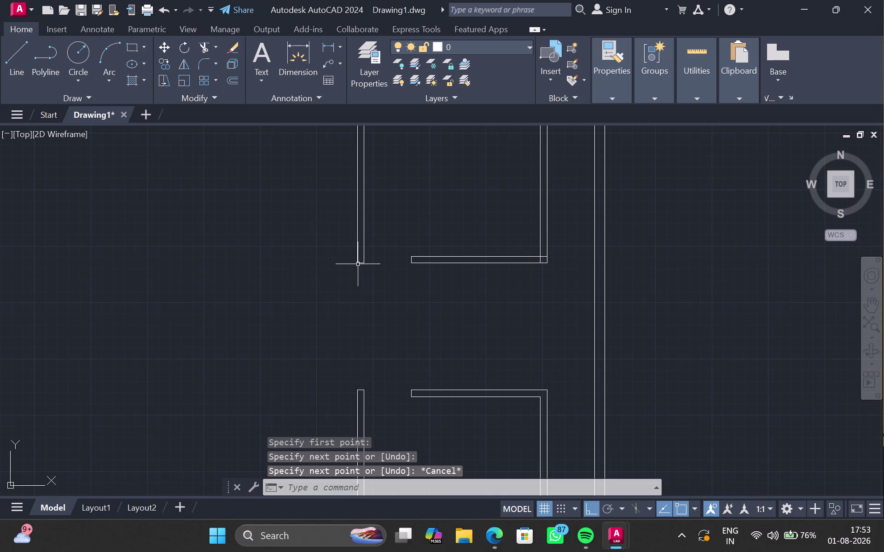
key(l)
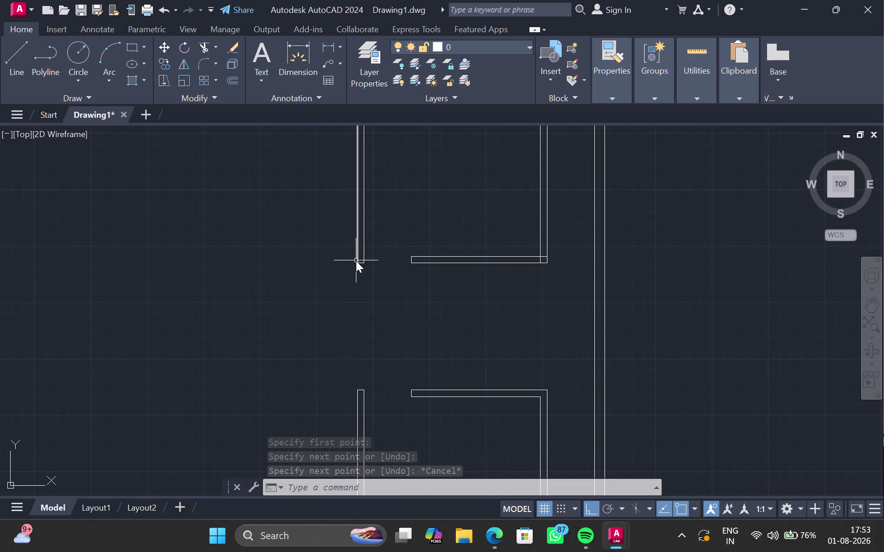
key(Return)
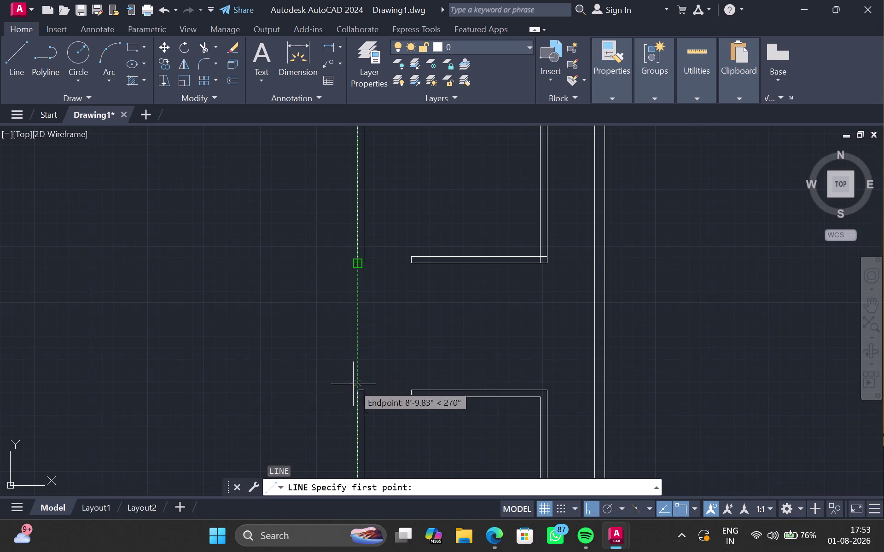
key(Escape)
scroll(down, 3)
scroll(up, 3)
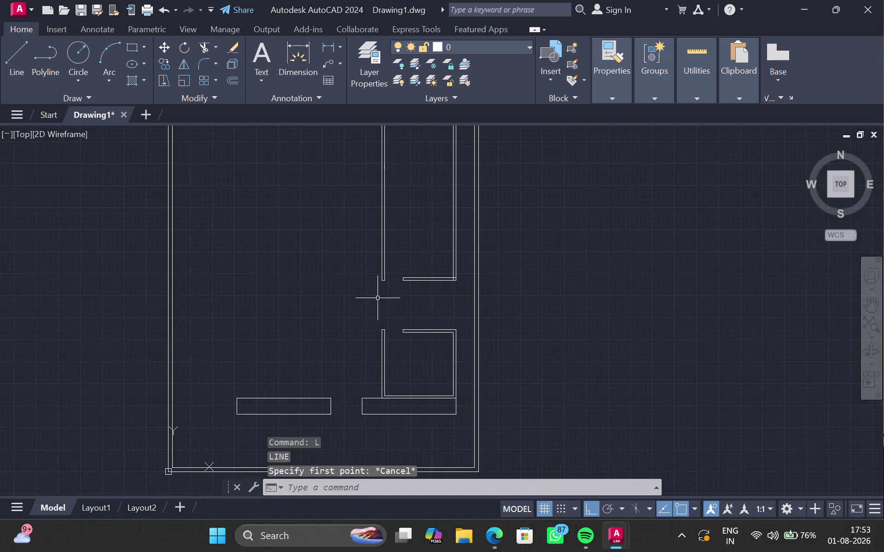
middle_drag(377, 299, 354, 322)
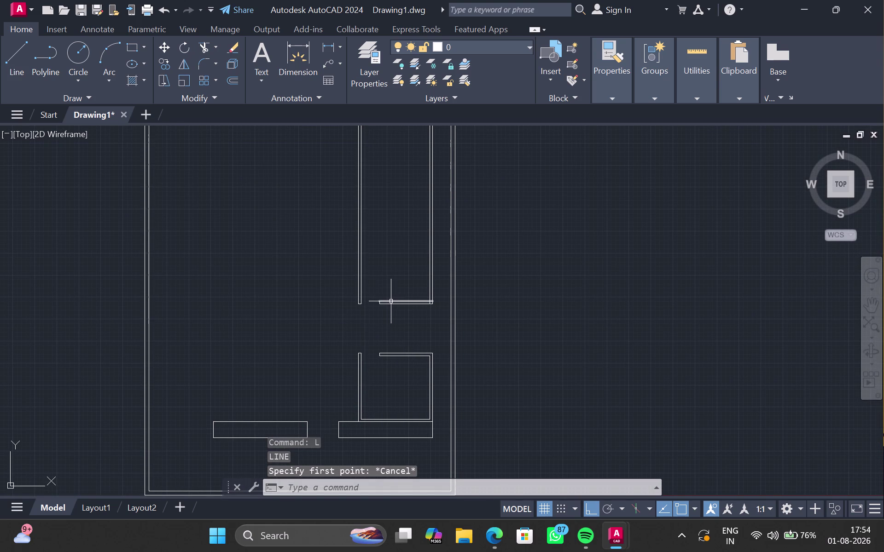
scroll(up, 3)
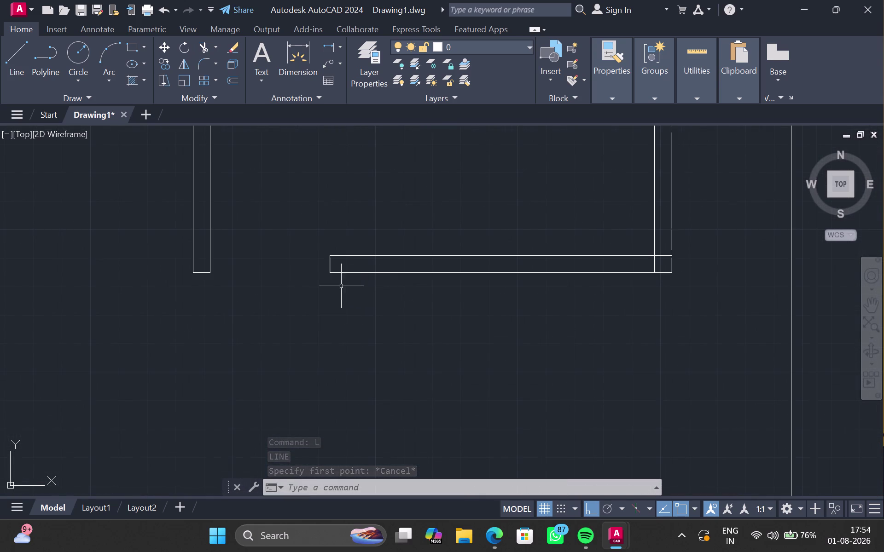
Draw a trial line from the inner wall corner, then cancel it.
key(l)
key(Return)
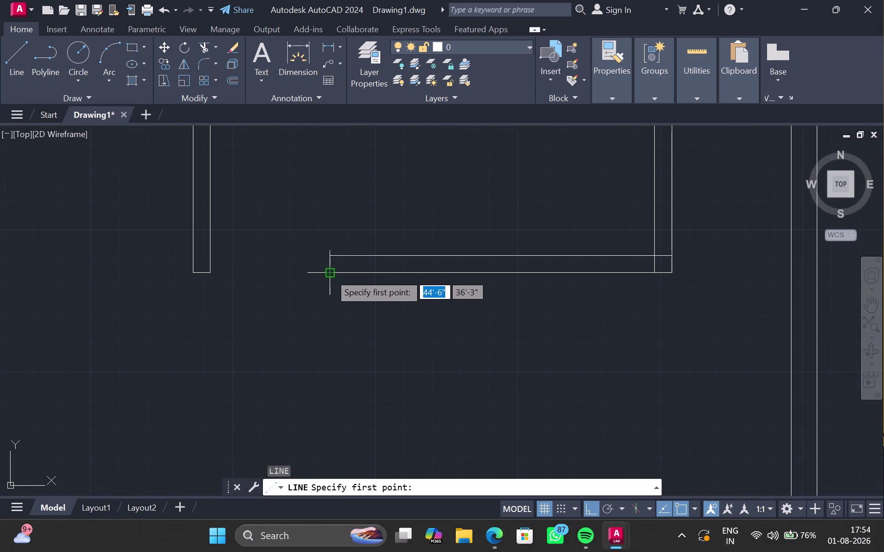
click(329, 274)
click(211, 268)
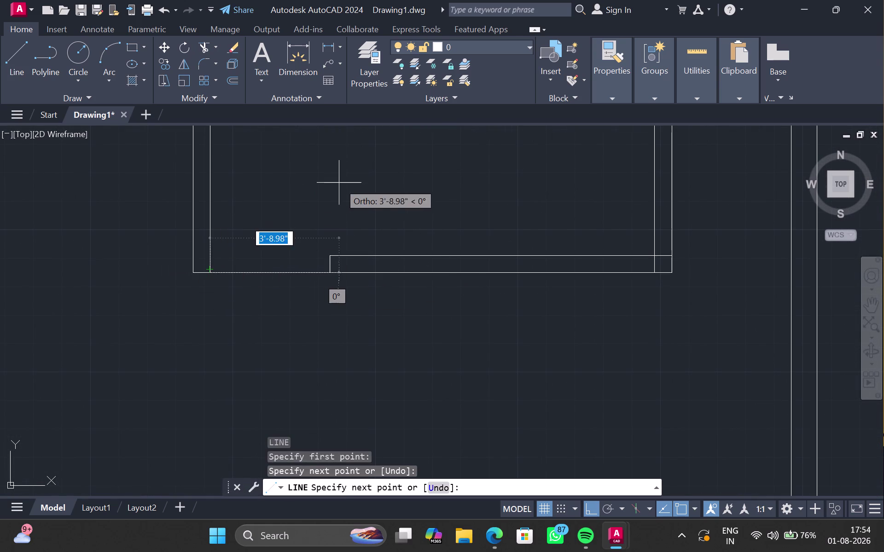
key(Escape)
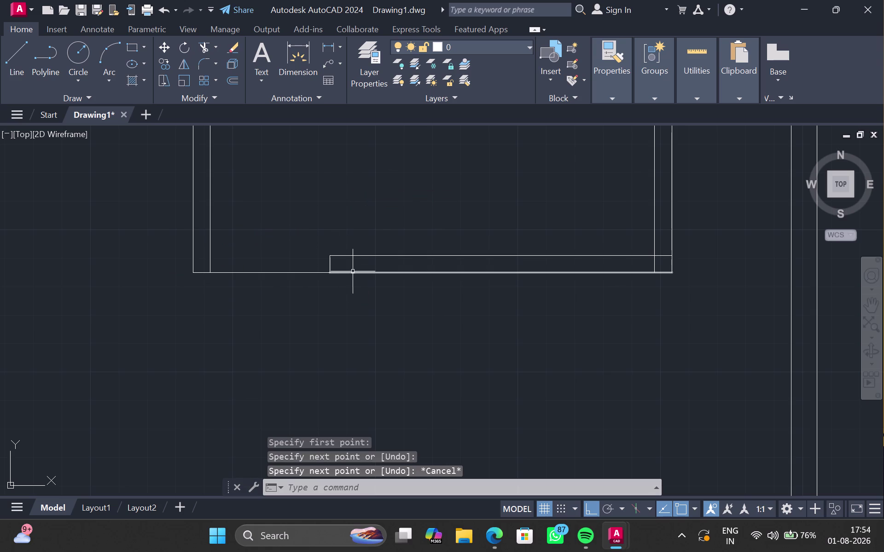
text(tr)
key(Escape)
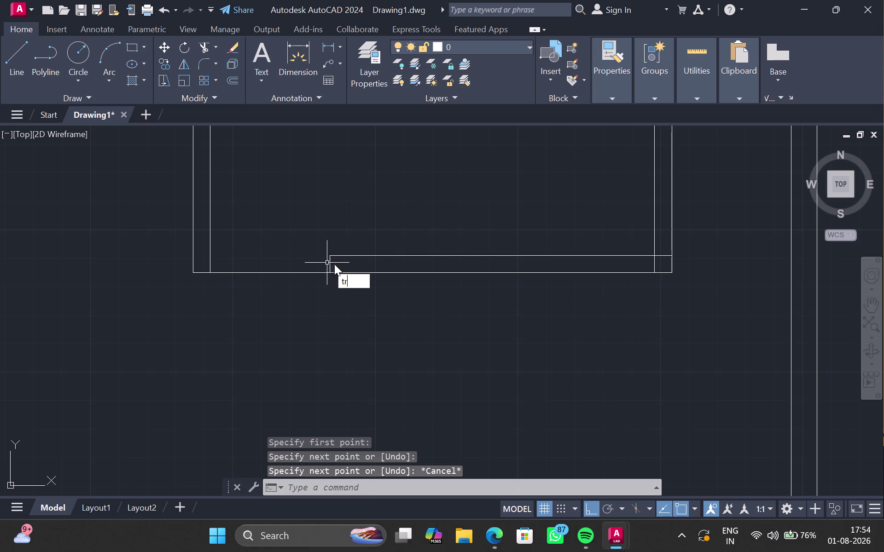
Draw another line from the wall end and delete it.
key(l)
key(Return)
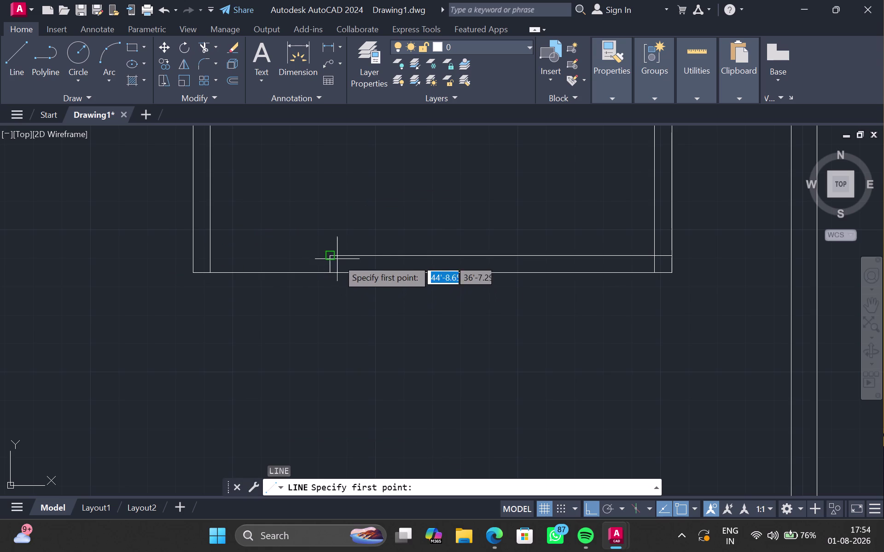
click(332, 258)
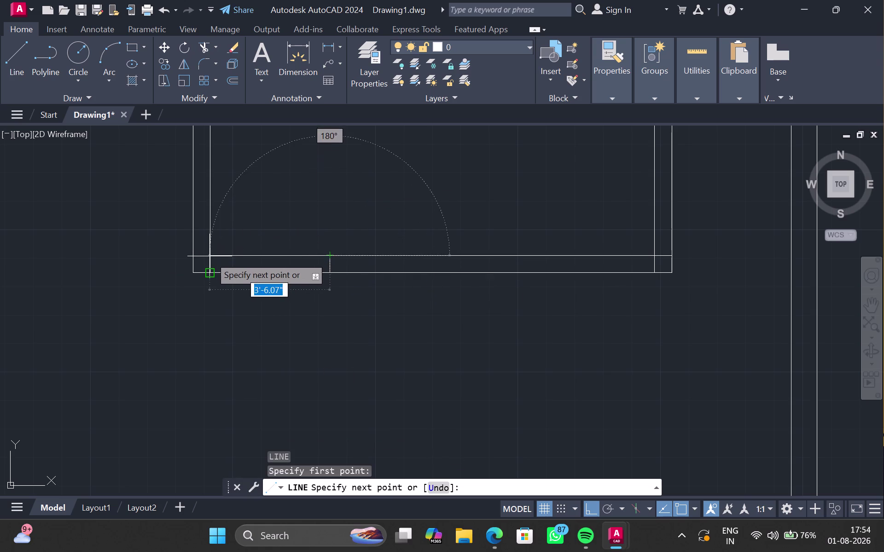
click(205, 252)
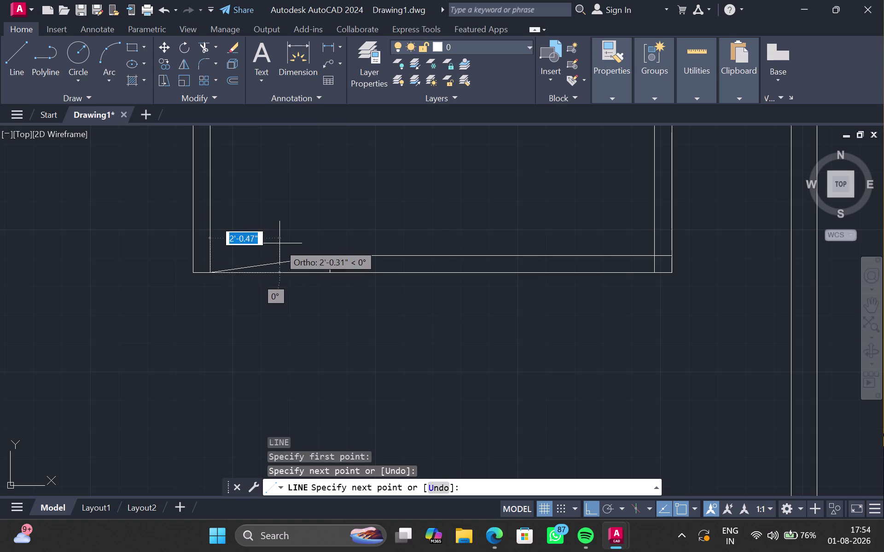
key(Escape)
click(297, 261)
key(Delete)
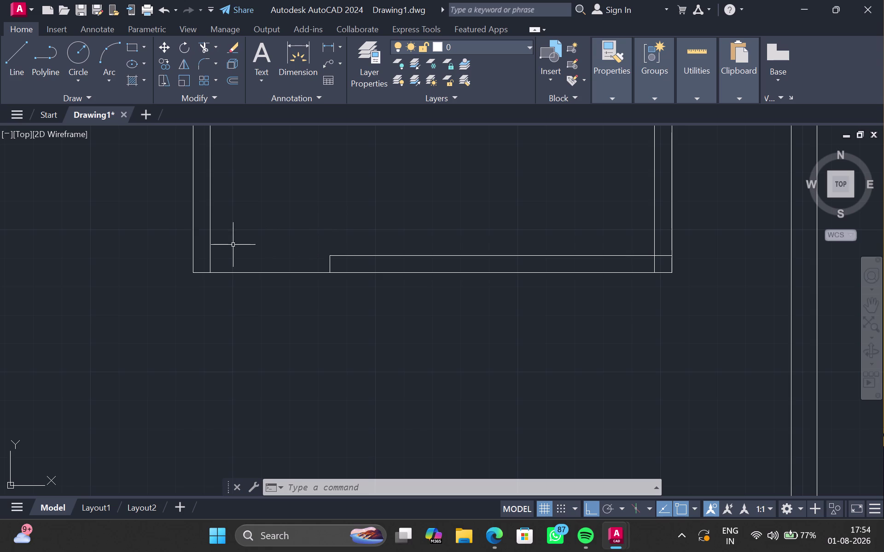
Draw a line from the wall end and delete the stray slanted line.
key(l)
key(Return)
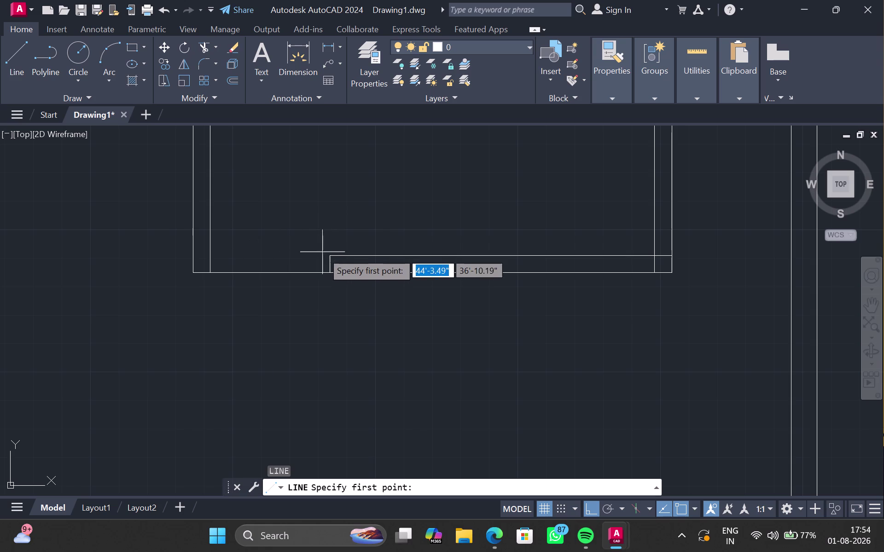
click(328, 255)
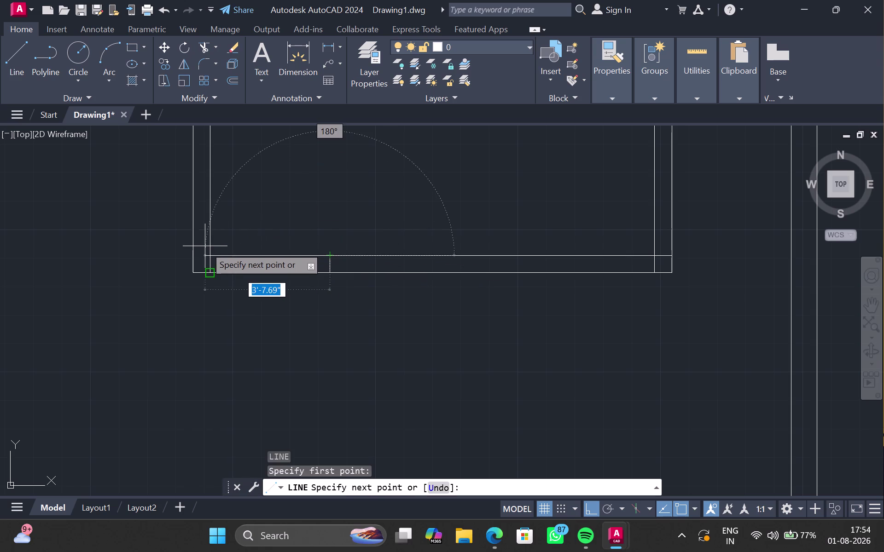
click(205, 244)
key(Escape)
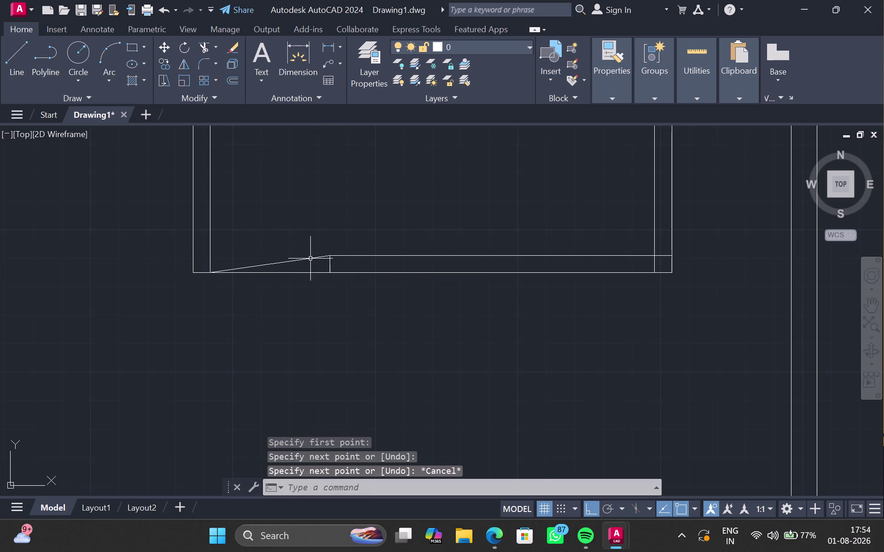
click(306, 254)
click(306, 254)
click(307, 257)
key(Delete)
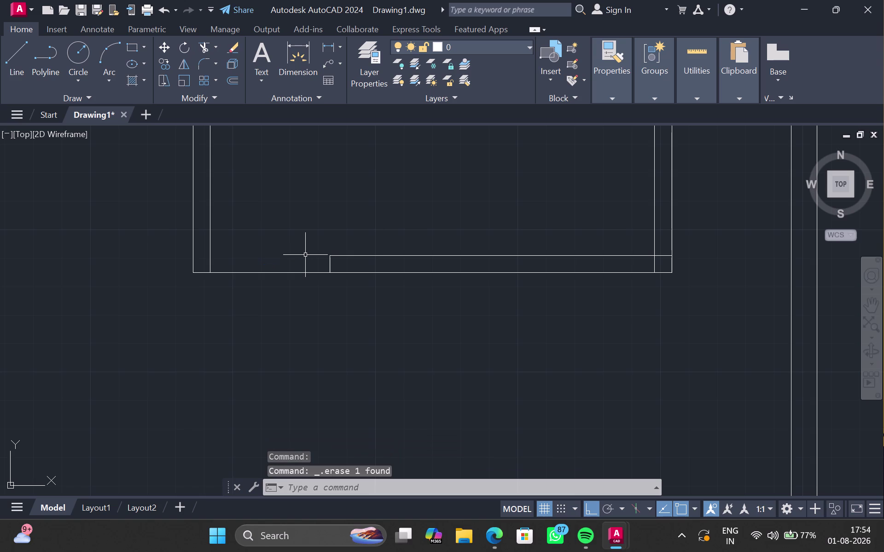
Draw a line from the inner wall end past the outer wall and trim its overhang.
key(l)
key(Return)
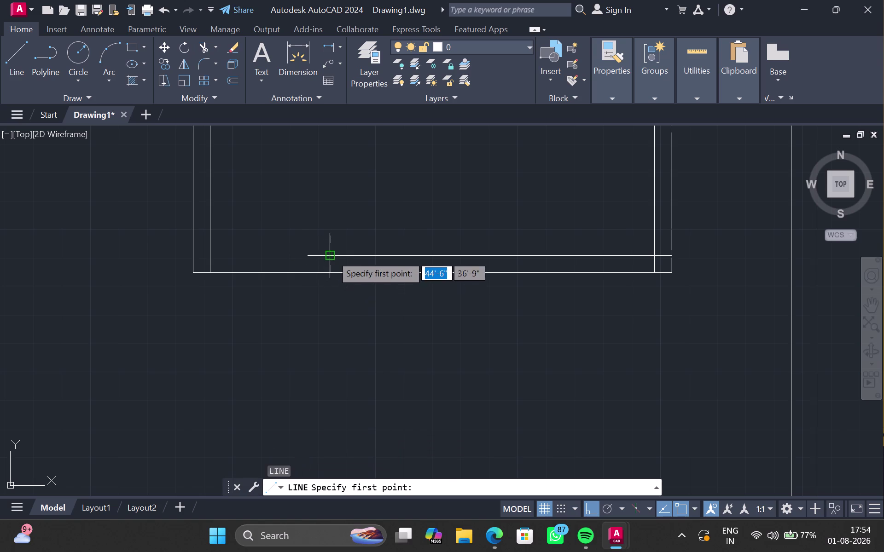
click(331, 255)
click(173, 228)
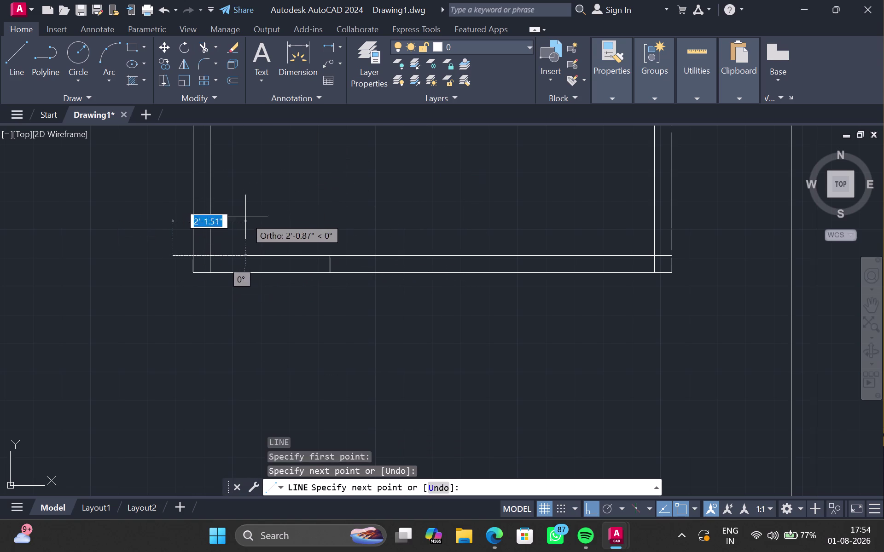
key(Escape)
text(tr)
key(Return)
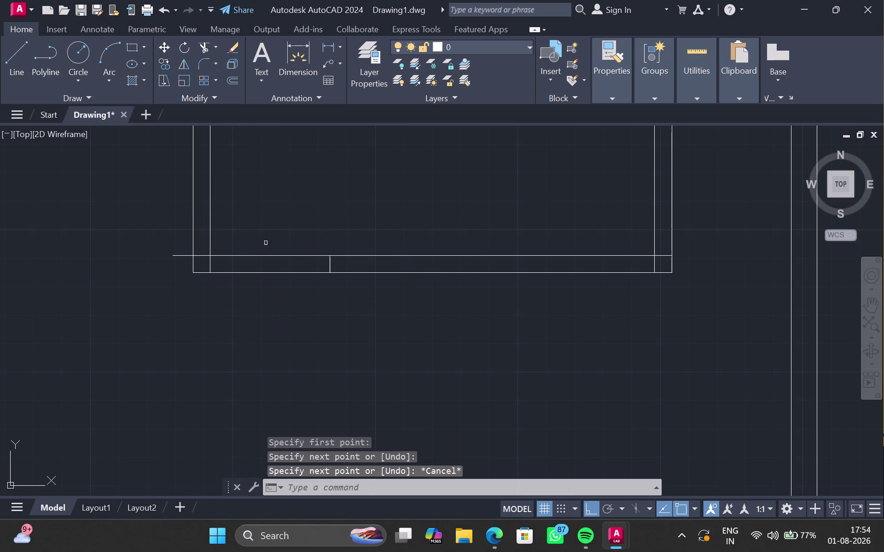
click(204, 256)
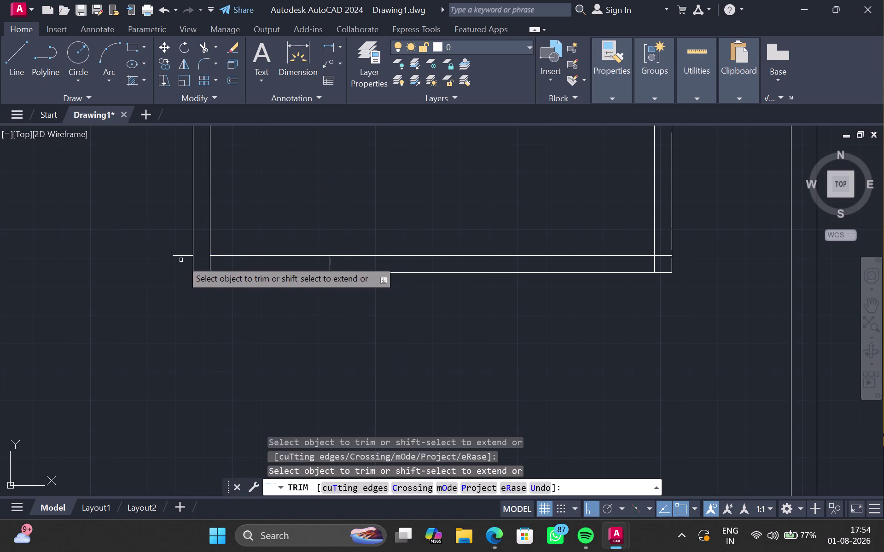
click(183, 258)
key(Escape)
Select both bottom wall line pieces and JOIN them into one line.
scroll(down, 3)
middle_drag(275, 243, 269, 248)
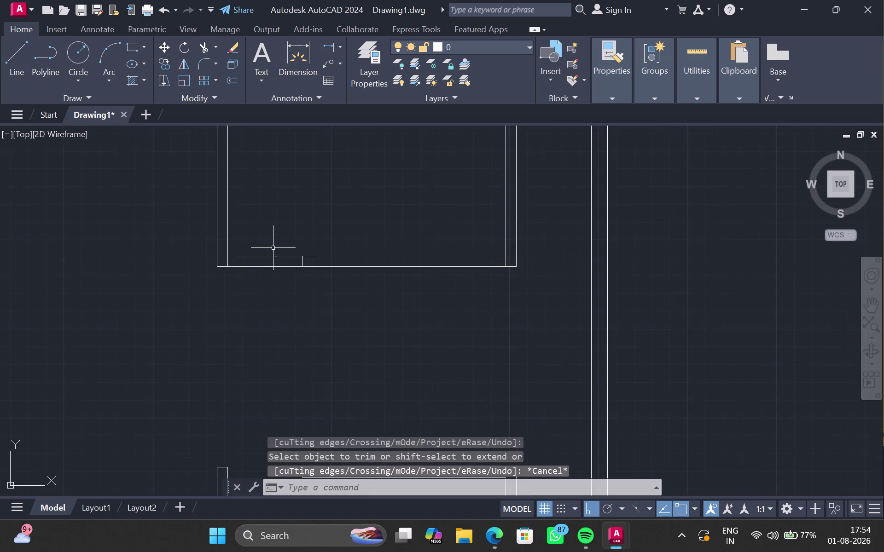
click(315, 255)
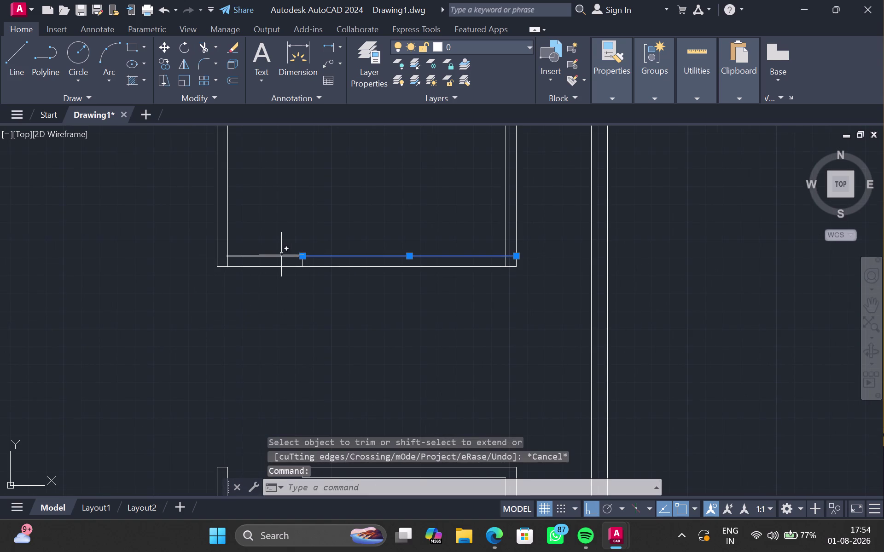
click(281, 255)
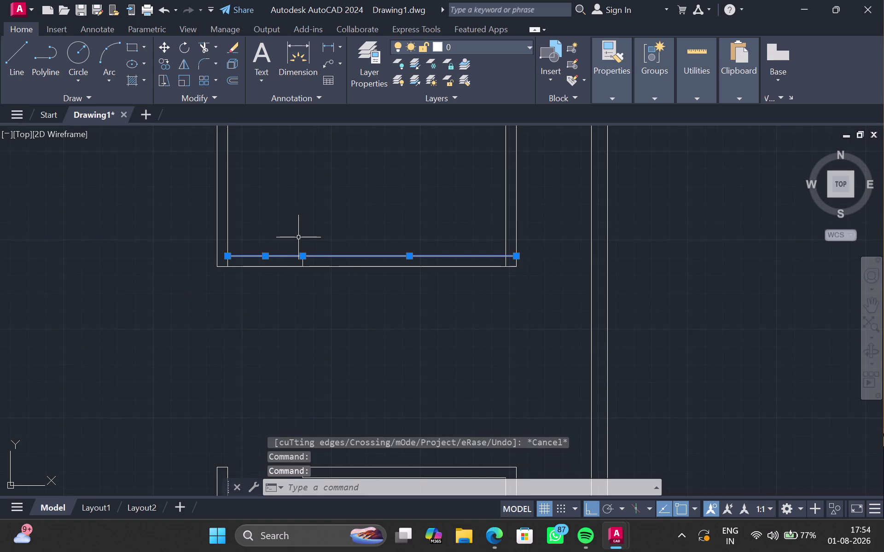
key(j)
key(Return)
click(323, 256)
key(o)
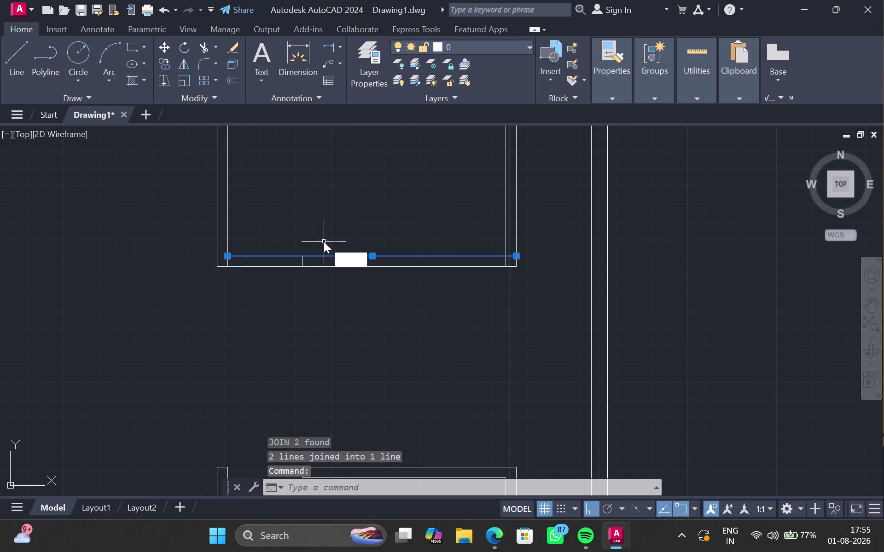
key(Return)
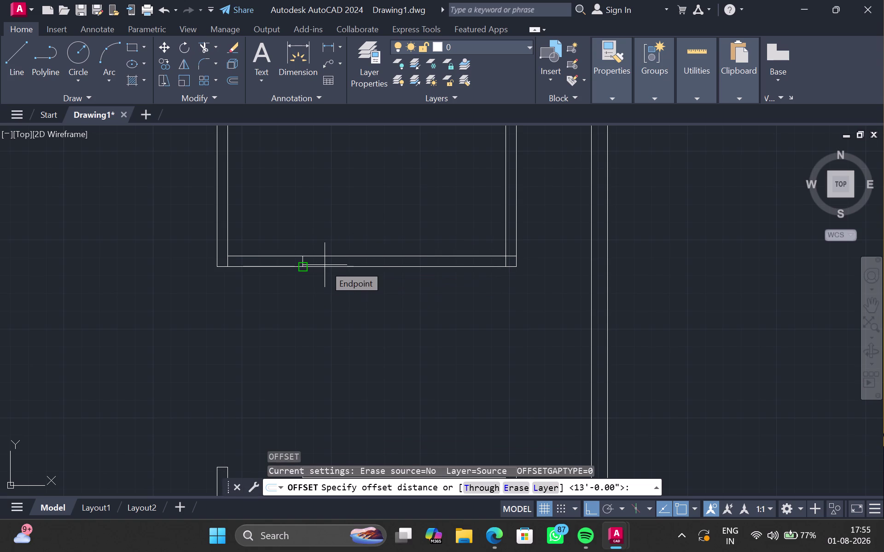
Offset the bottom wall line 11'6" upward into the room.
text(11')
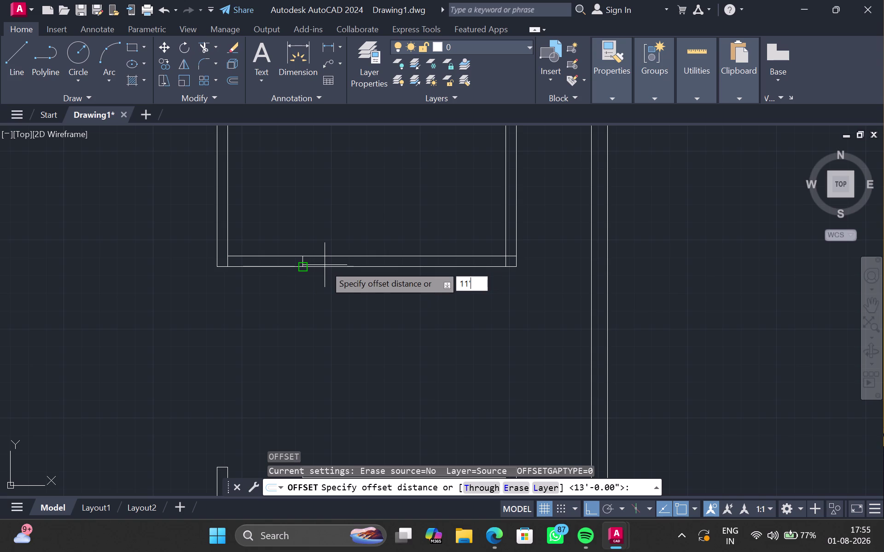
text(6")
key(Return)
click(335, 169)
scroll(down, 3)
middle_drag(334, 173, 325, 253)
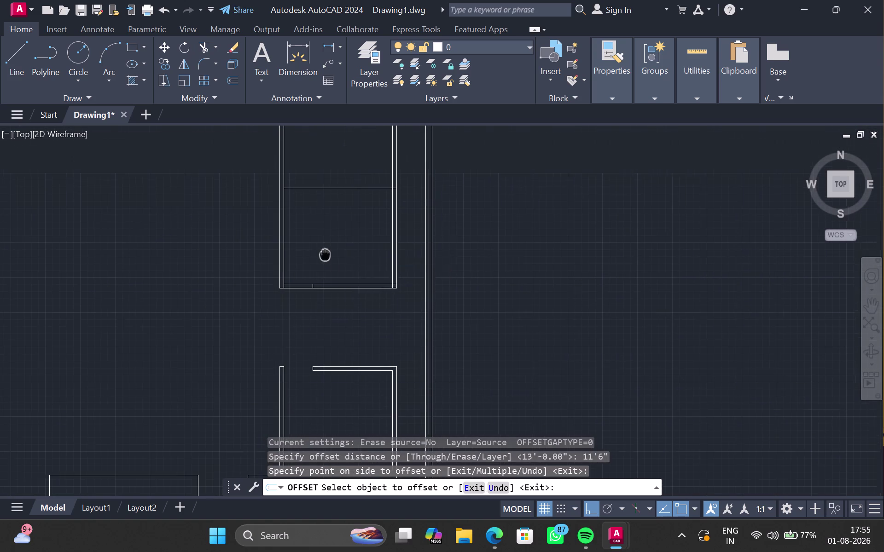
middle_drag(325, 254, 324, 253)
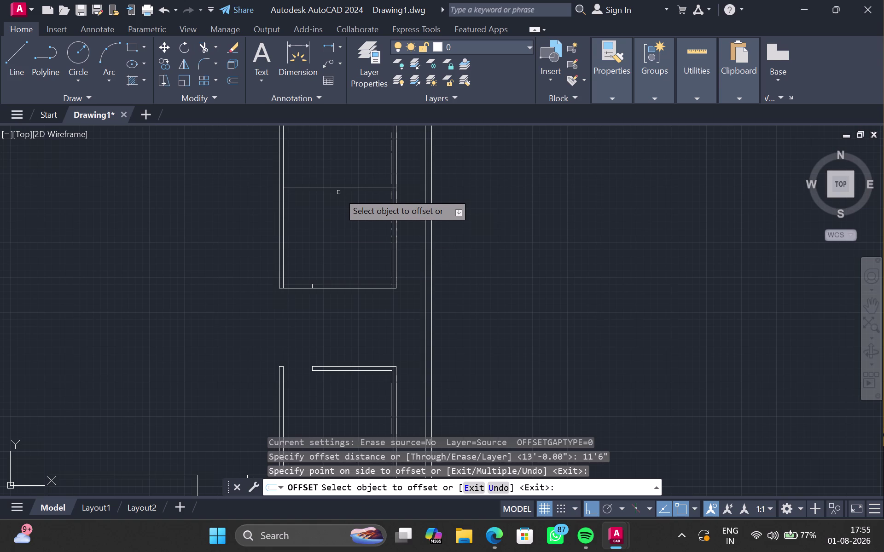
Offset the new cross line by 6" to give the wall its thickness.
click(341, 188)
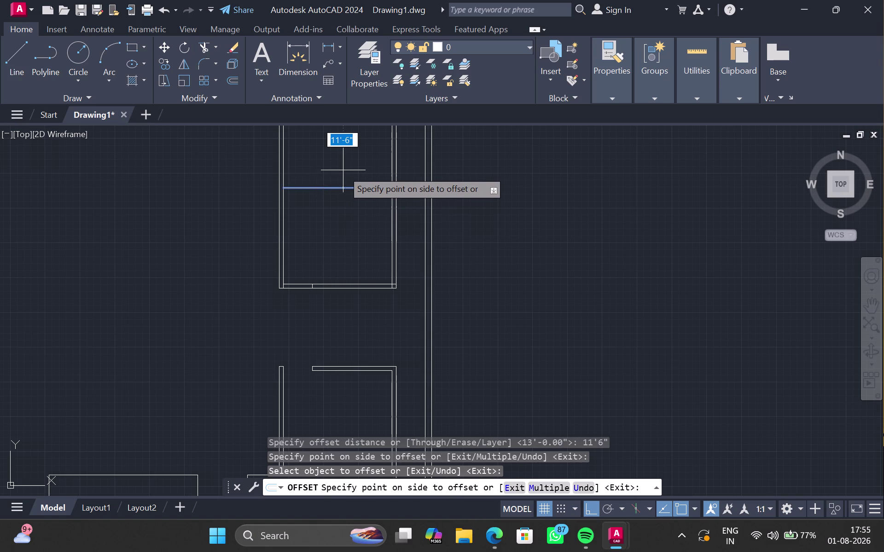
key(6)
key(shift+quotedbl)
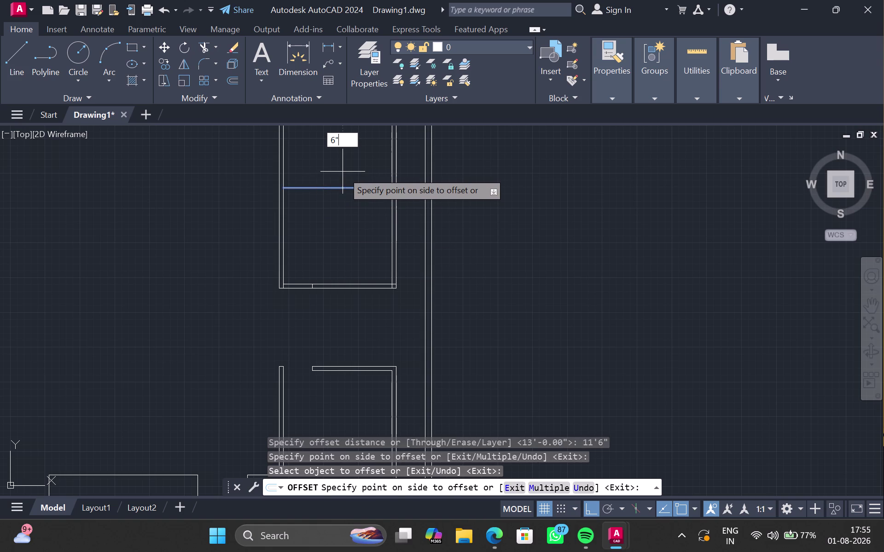
key(Return)
key(Escape)
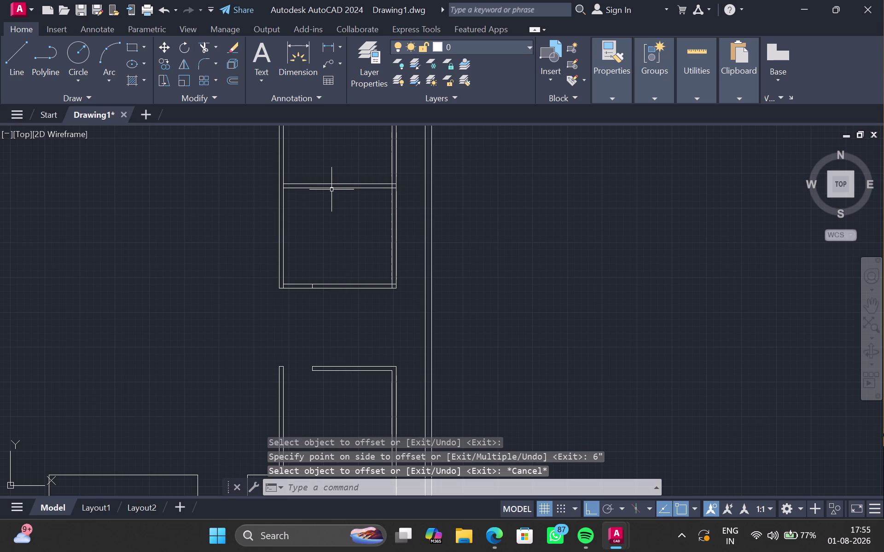
scroll(up, 3)
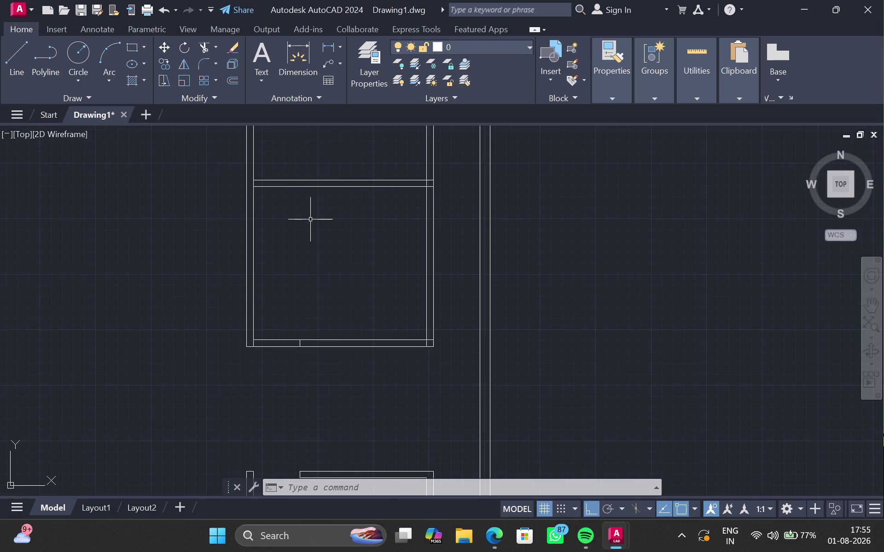
Start TRIM and trace a fence over the wall lines near the left wall, then cancel.
key(t)
key(r)
key(Return)
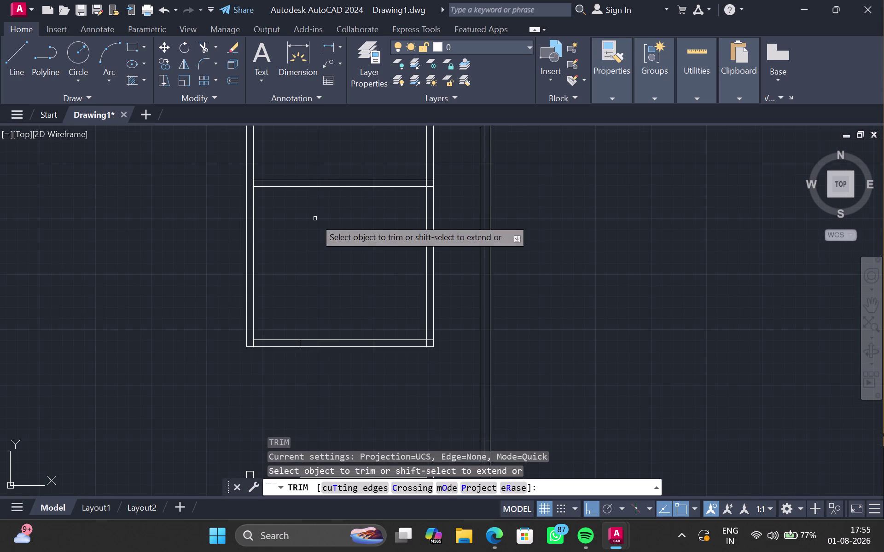
middle_drag(314, 219, 317, 235)
scroll(up, 3)
middle_click(304, 305)
middle_click(305, 304)
middle_click(306, 303)
drag(299, 300, 252, 440)
middle_drag(275, 250, 277, 392)
drag(124, 223, 235, 228)
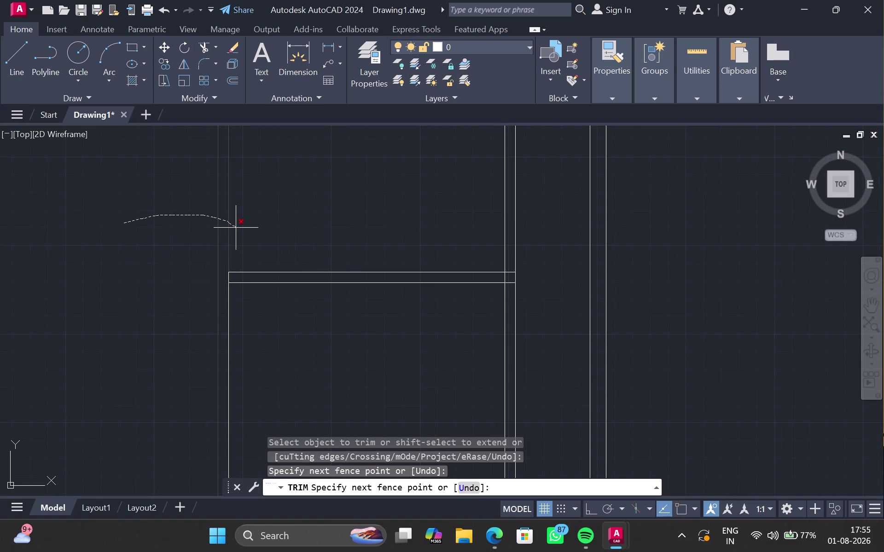
drag(235, 228, 168, 258)
key(Escape)
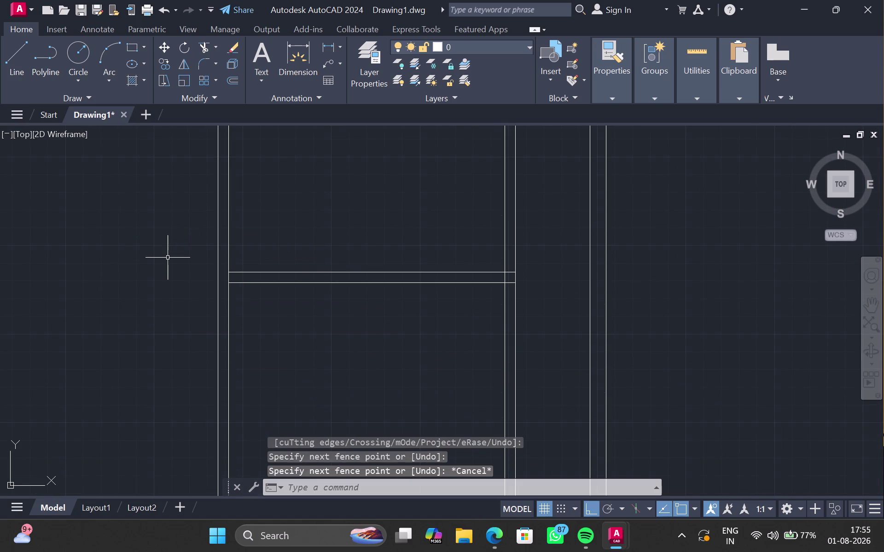
Trim the wall line stub where the cross wall meets the right wall.
drag(168, 258, 168, 256)
drag(536, 239, 480, 247)
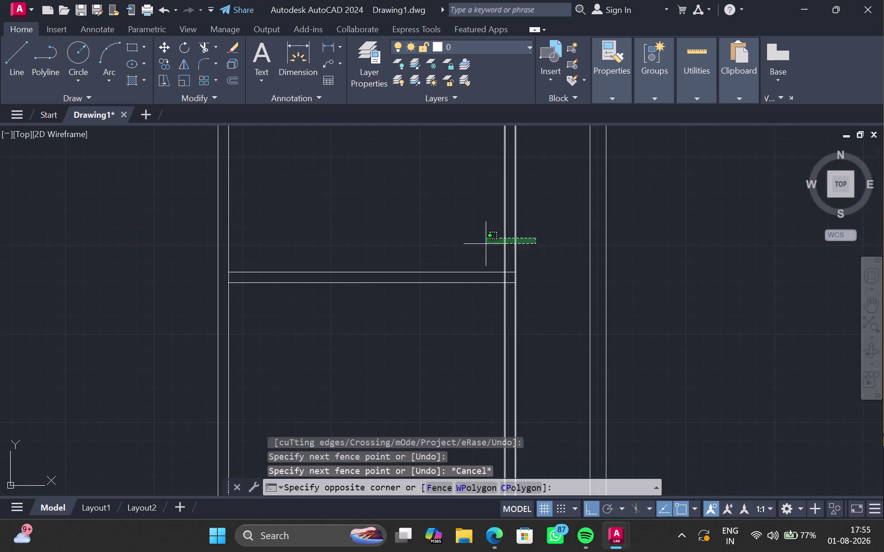
drag(480, 247, 474, 251)
key(Escape)
text(tr)
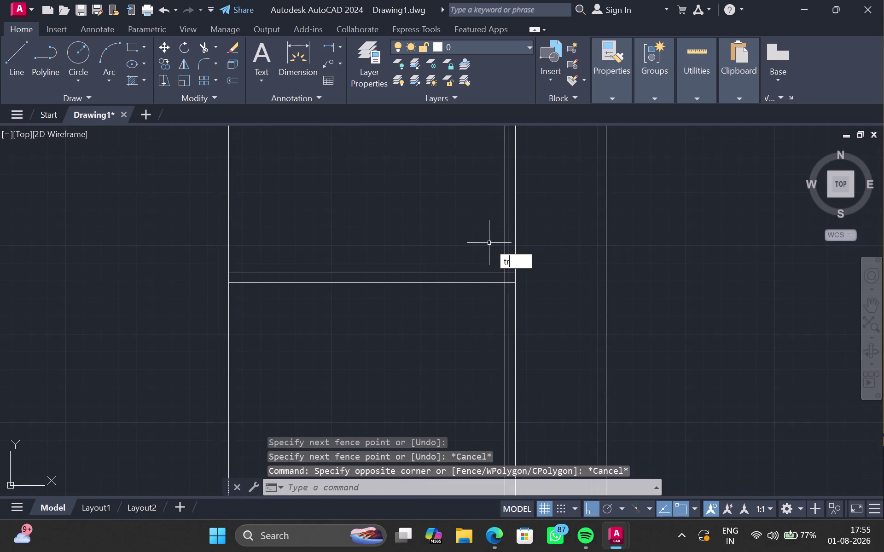
key(Return)
drag(476, 242, 534, 260)
middle_drag(529, 266, 526, 257)
scroll(up, 3)
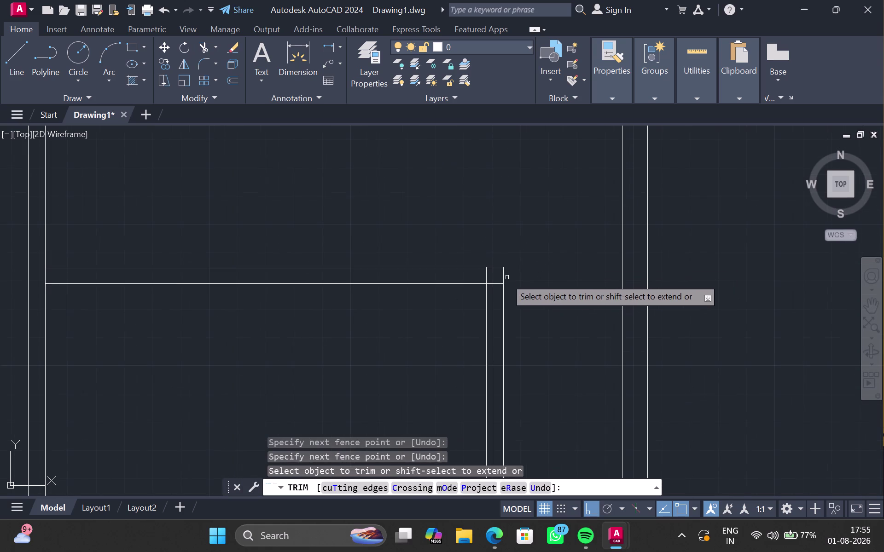
drag(496, 292, 480, 275)
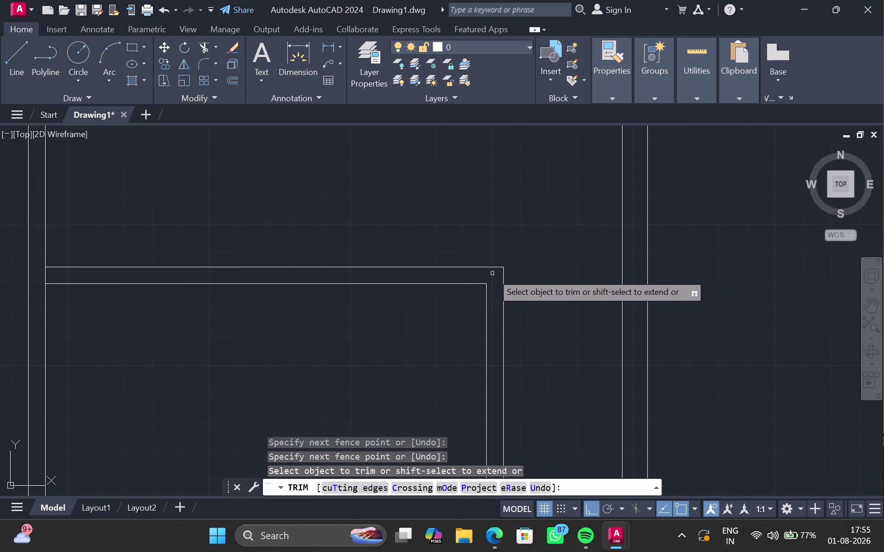
scroll(down, 3)
middle_drag(450, 280, 495, 283)
key(Escape)
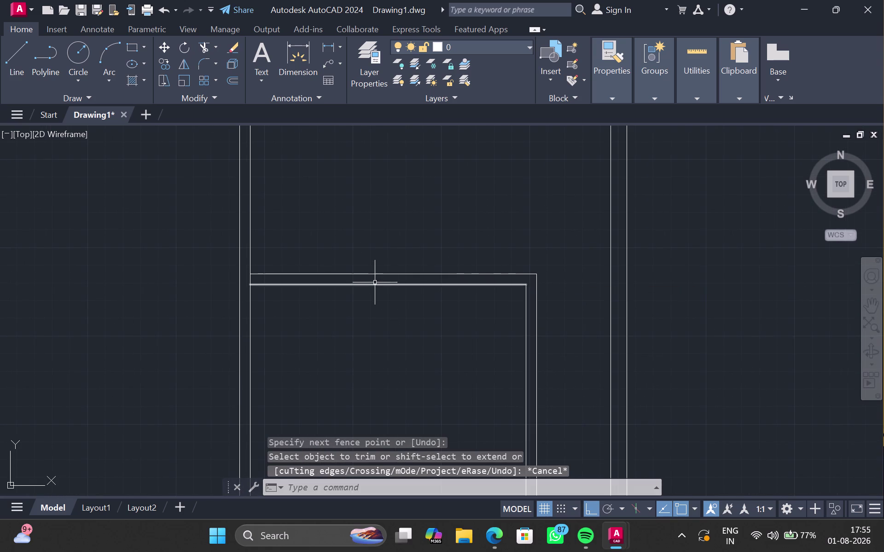
Attempt to extend the cross wall lines with a fence, then cancel.
key(e)
key(x)
key(Return)
drag(323, 256, 322, 272)
drag(321, 277, 320, 289)
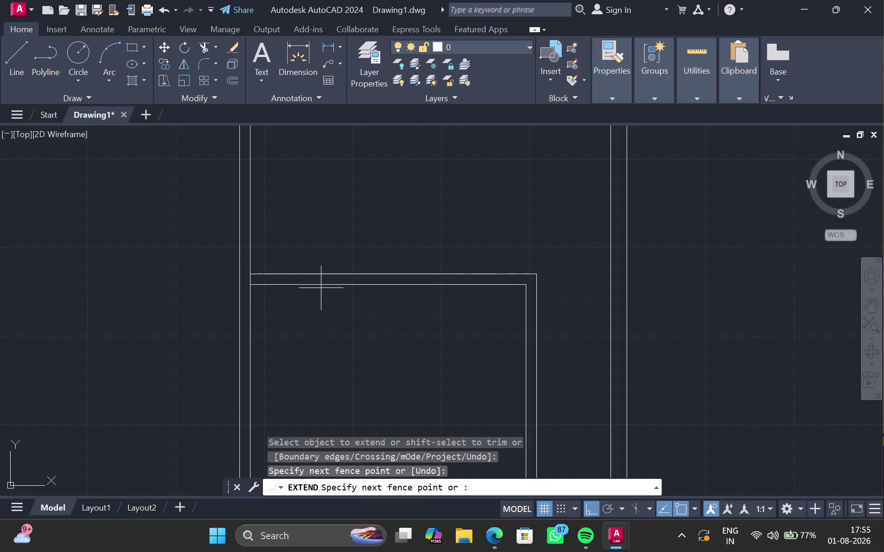
drag(321, 288, 315, 302)
drag(313, 302, 335, 237)
key(Escape)
Trim the wall lines at the left junction, then undo the last trim.
key(t)
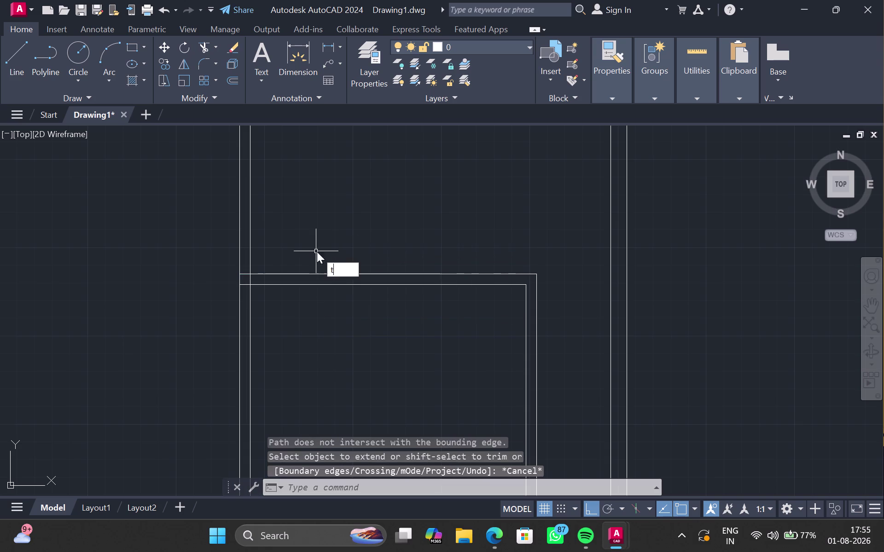
key(r)
key(Return)
drag(322, 225, 150, 217)
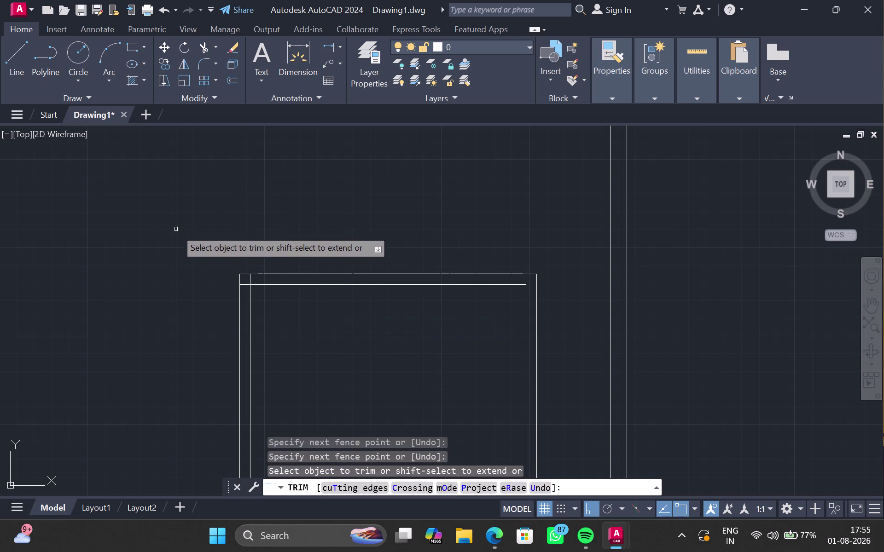
drag(256, 276, 245, 285)
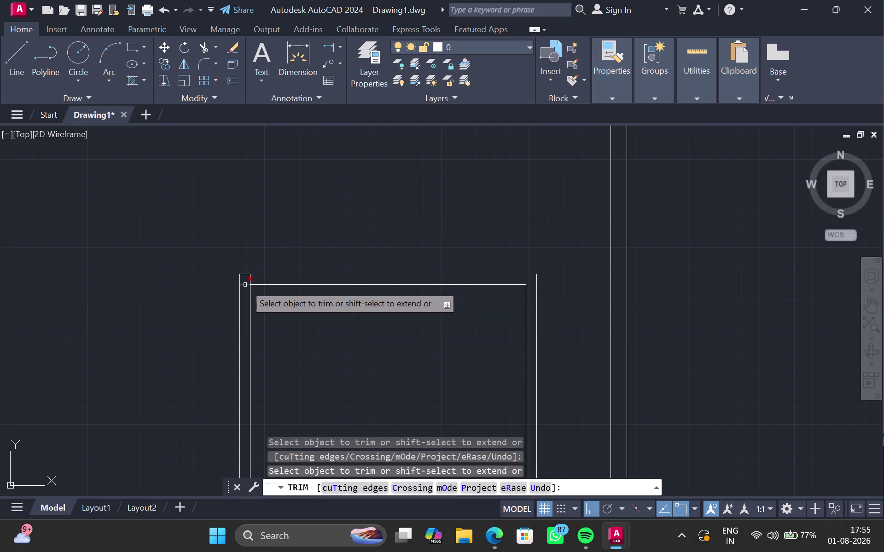
drag(244, 285, 269, 275)
key(Escape)
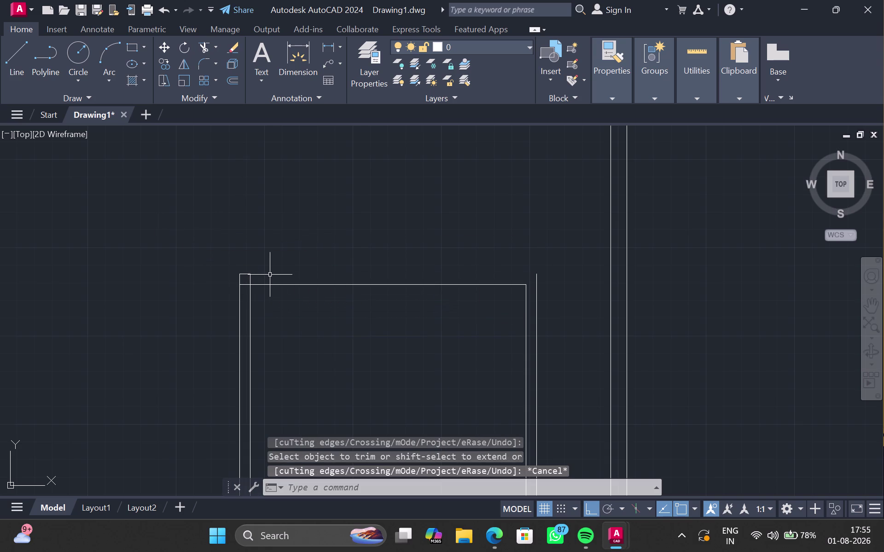
key(Escape)
key(ctrl+z)
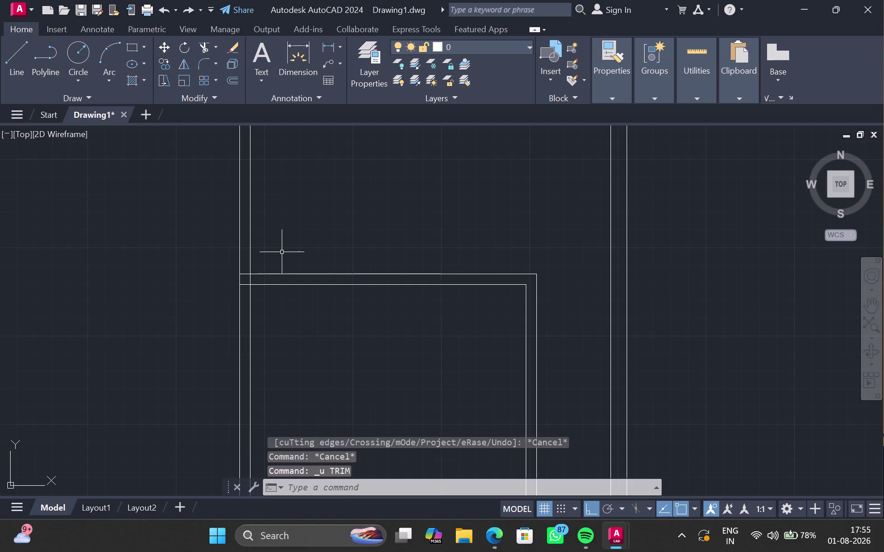
Retrim the wall line at the left corner junction and view the whole room.
text(tr)
key(Return)
drag(313, 221, 192, 246)
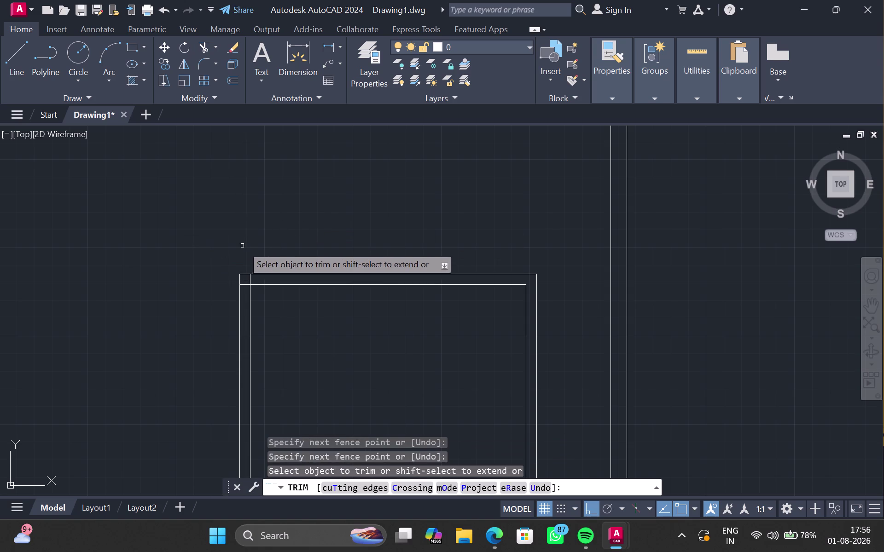
scroll(up, 3)
middle_drag(242, 244, 249, 227)
drag(274, 317, 257, 329)
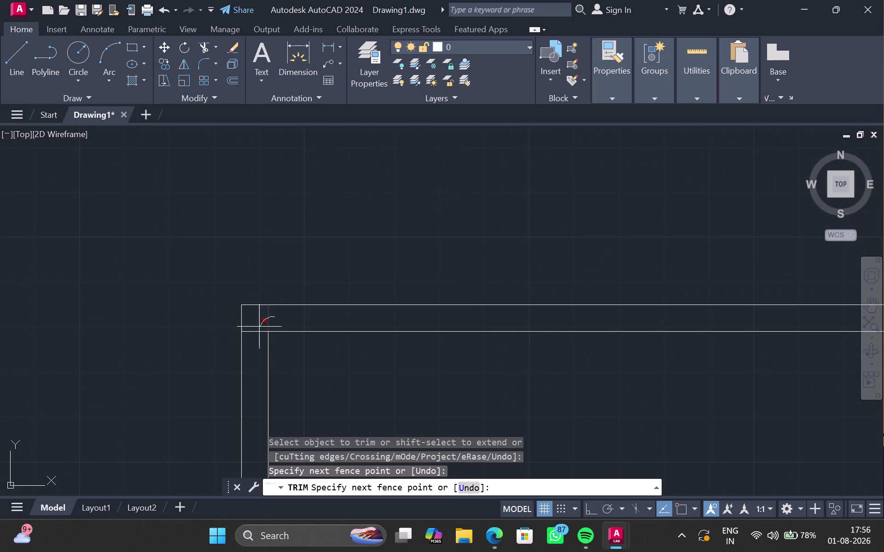
drag(258, 329, 254, 335)
key(Escape)
scroll(down, 3)
middle_drag(313, 297, 270, 275)
scroll(up, 3)
scroll(down, 3)
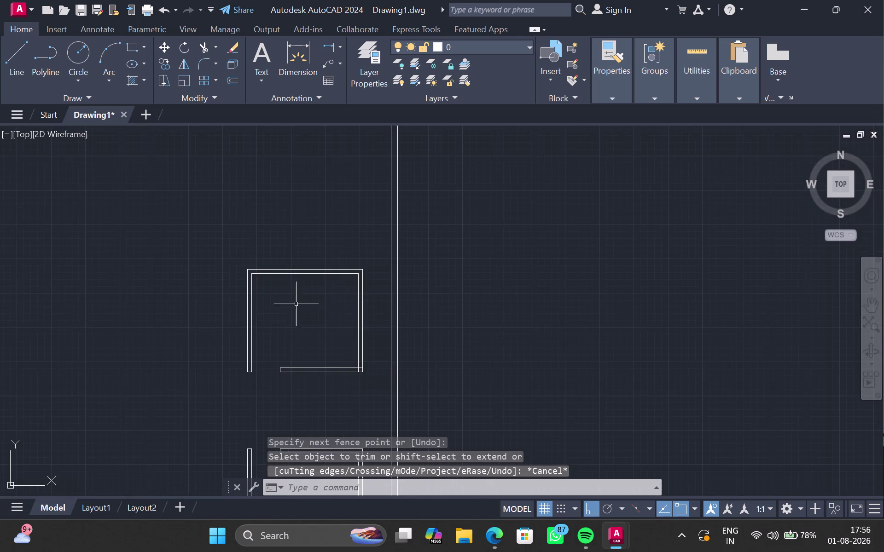
Trim the overlapping line ends where the cross wall meets the vertical wall.
middle_drag(297, 313, 284, 237)
middle_drag(327, 328, 308, 298)
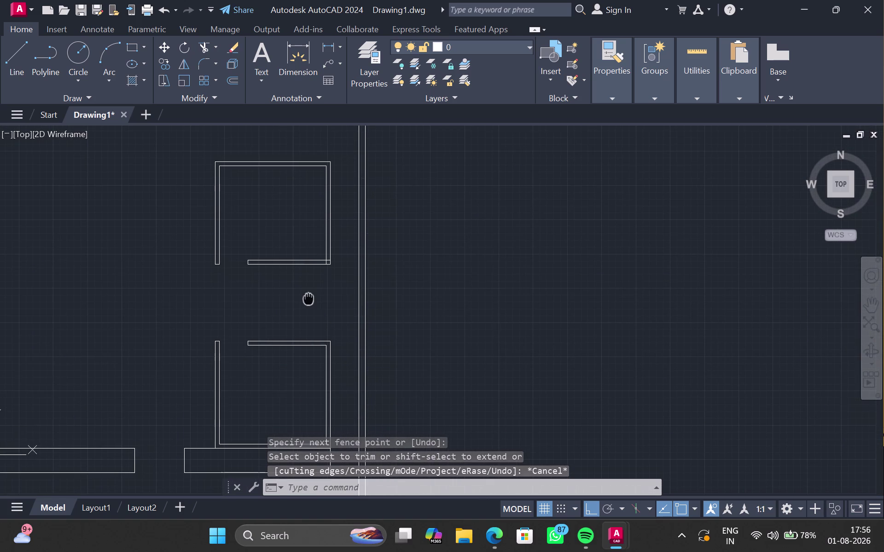
middle_drag(308, 298, 311, 295)
scroll(up, 3)
middle_drag(320, 265, 307, 304)
scroll(up, 3)
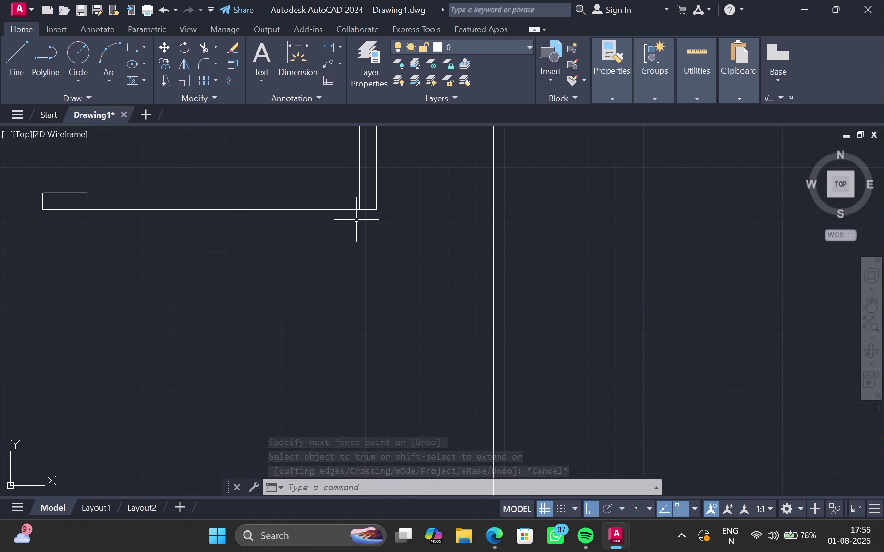
drag(368, 185, 349, 201)
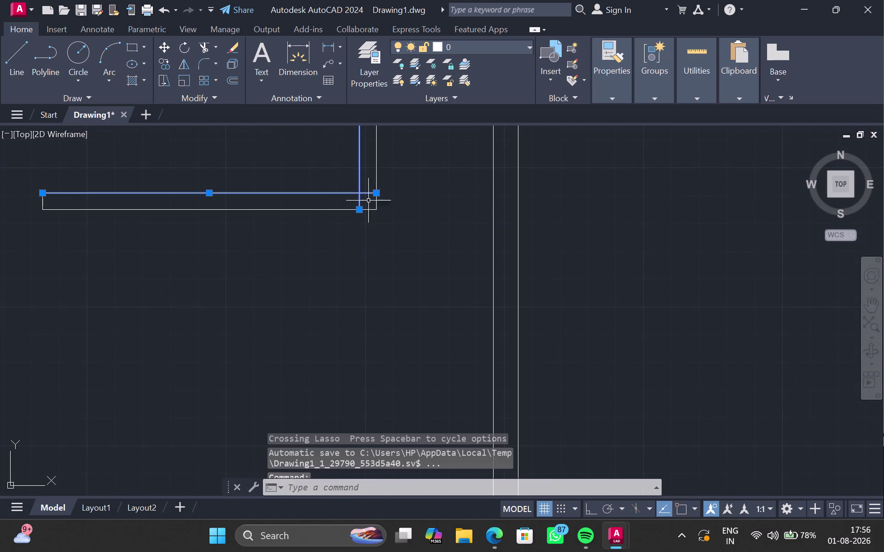
key(Escape)
key(t)
key(r)
key(Return)
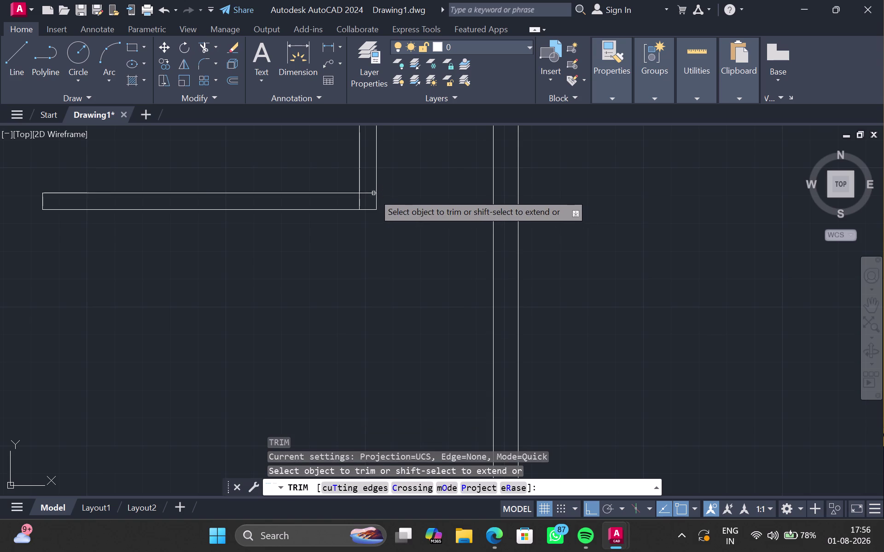
drag(366, 189, 346, 207)
key(Escape)
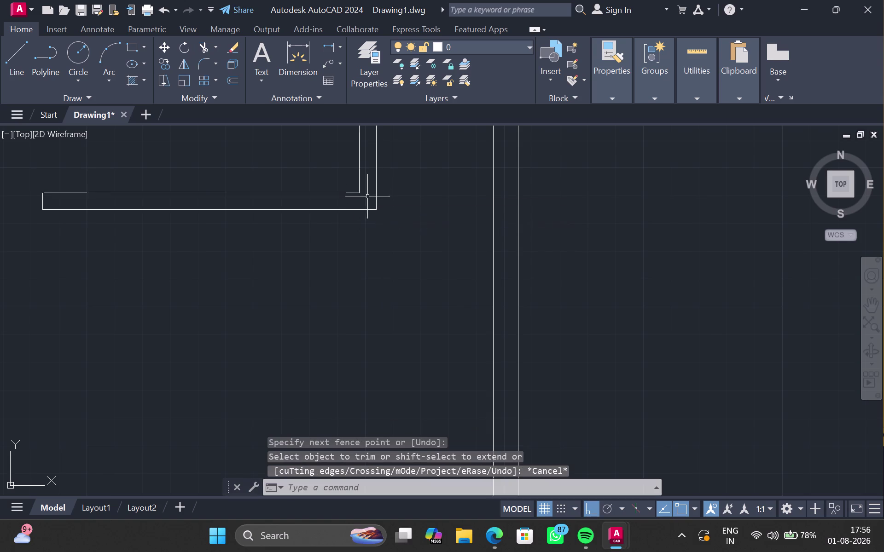
Bring the gap in the left wall into view and cancel a mistyped line command.
scroll(down, 3)
middle_drag(357, 217, 371, 198)
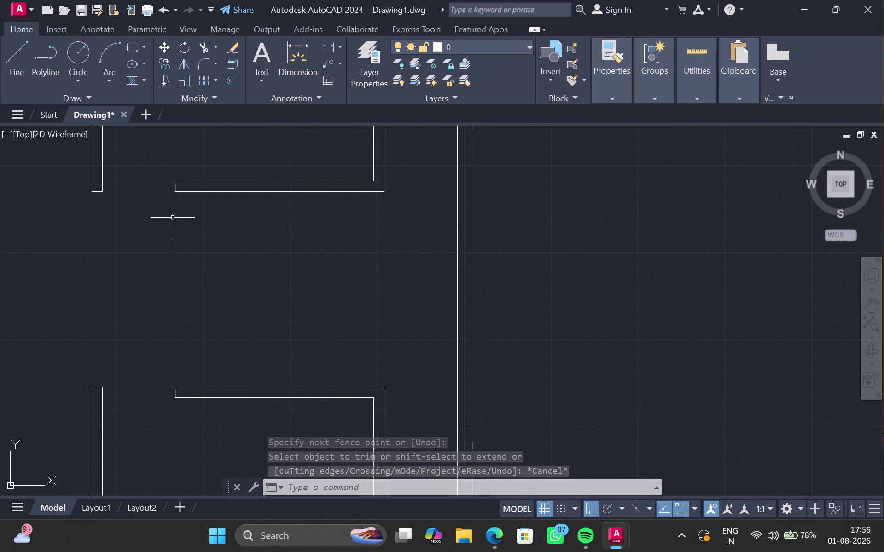
key(l)
key(period)
key(Return)
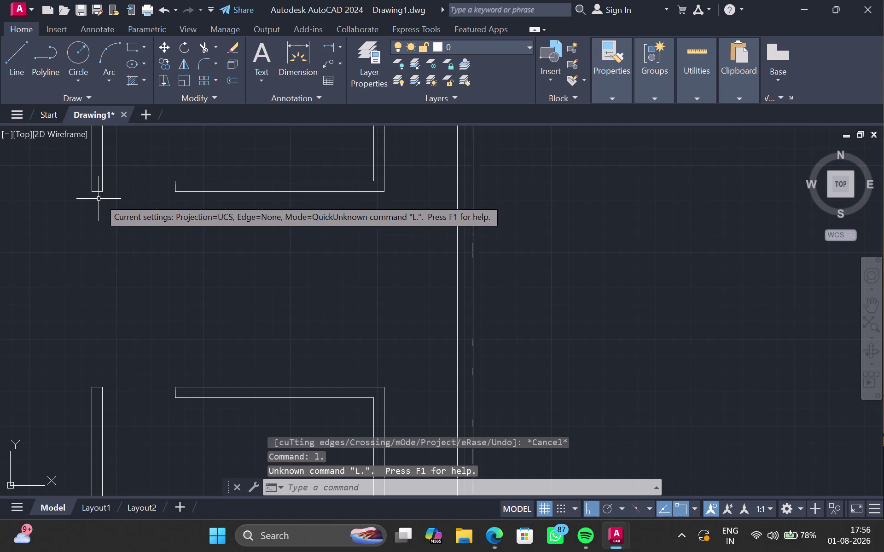
key(Escape)
key(Escape)
key(Escape)
Draw a vertical end line across the left wall opening, redoing a misplaced first attempt.
key(l)
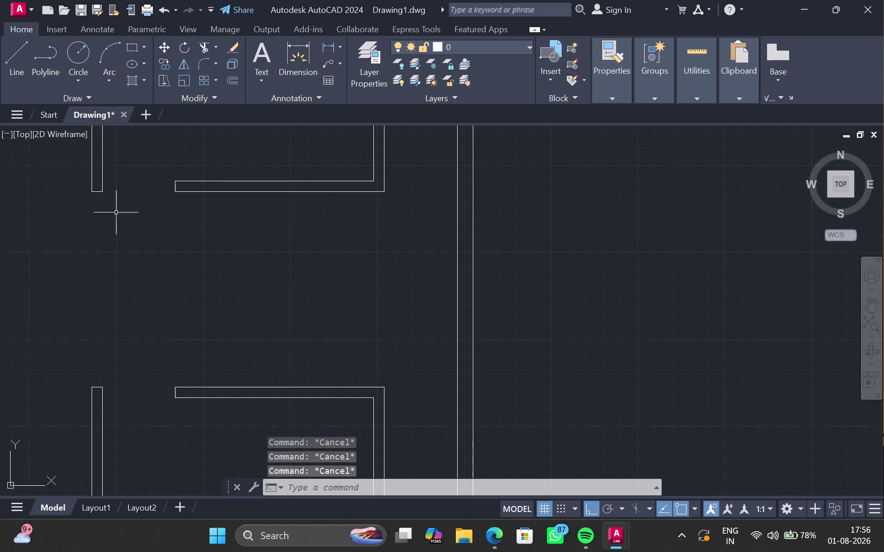
key(Return)
click(103, 196)
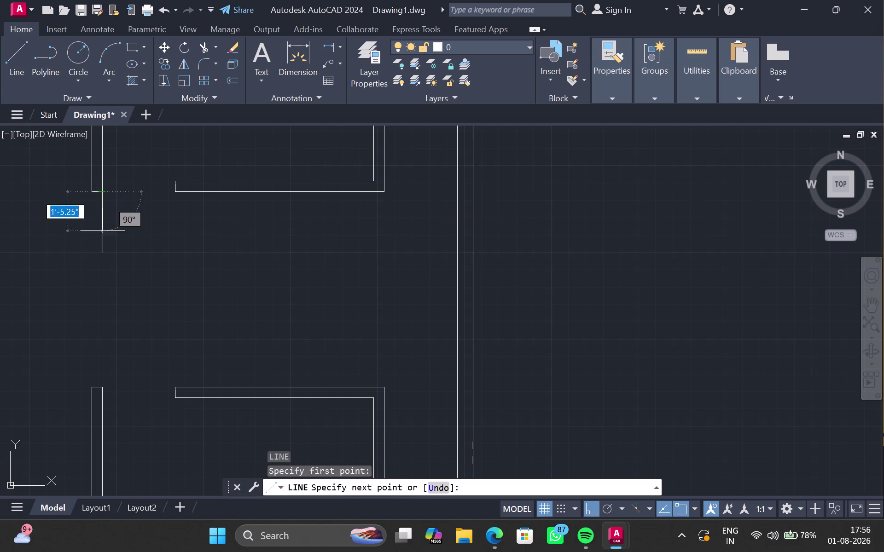
click(104, 386)
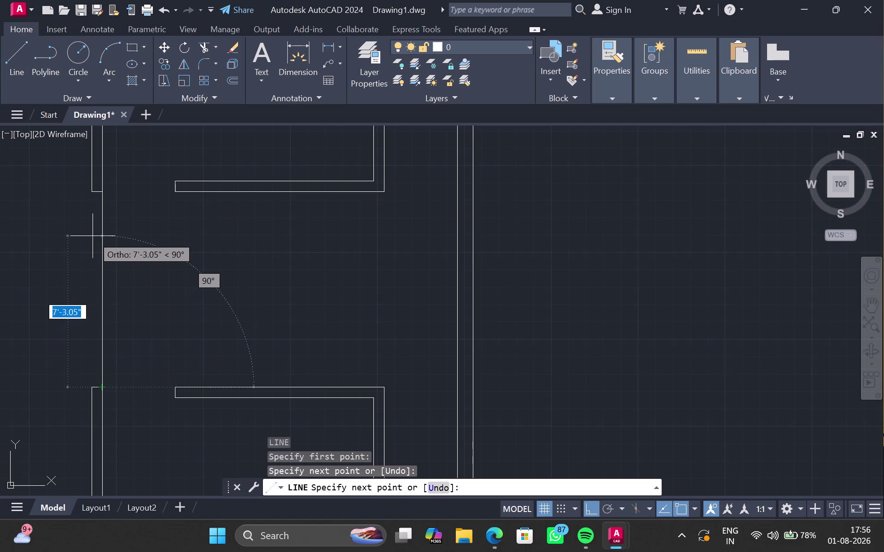
key(Escape)
key(l)
key(Return)
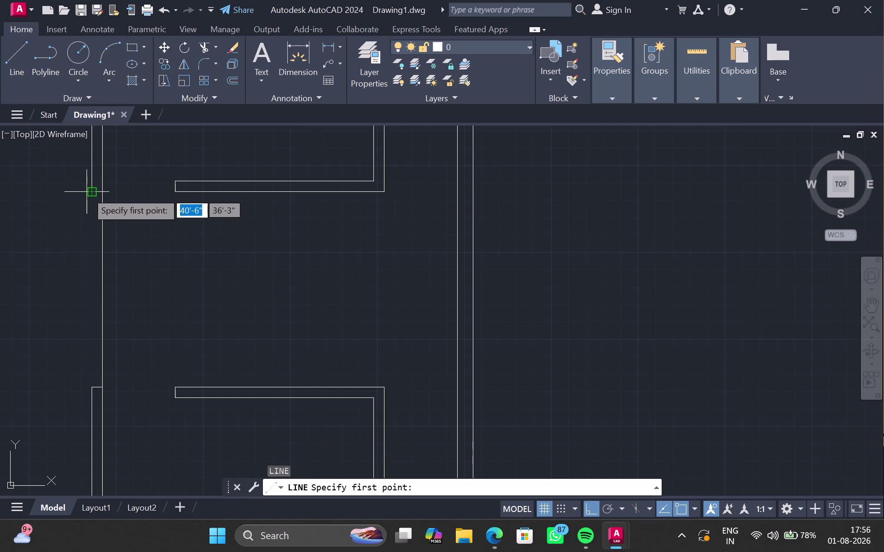
click(89, 193)
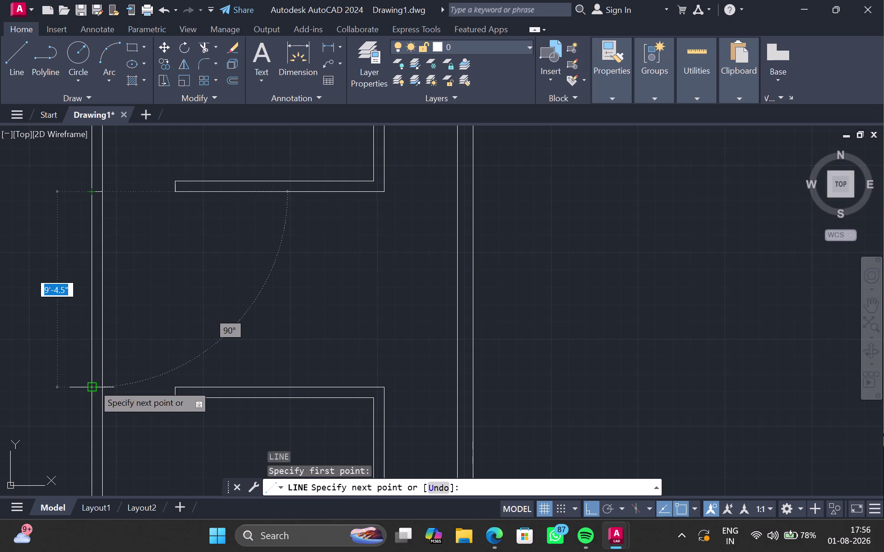
click(93, 385)
key(Escape)
middle_click(214, 204)
scroll(up, 3)
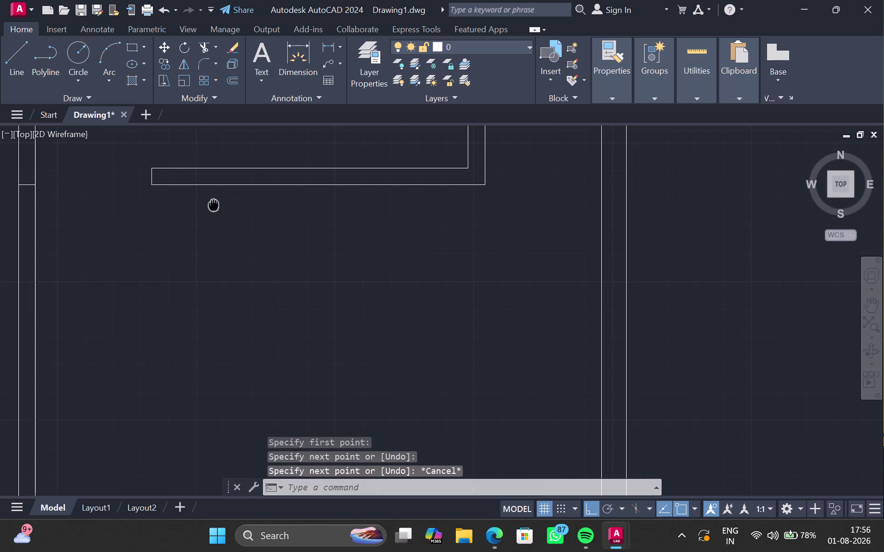
middle_drag(145, 249, 210, 262)
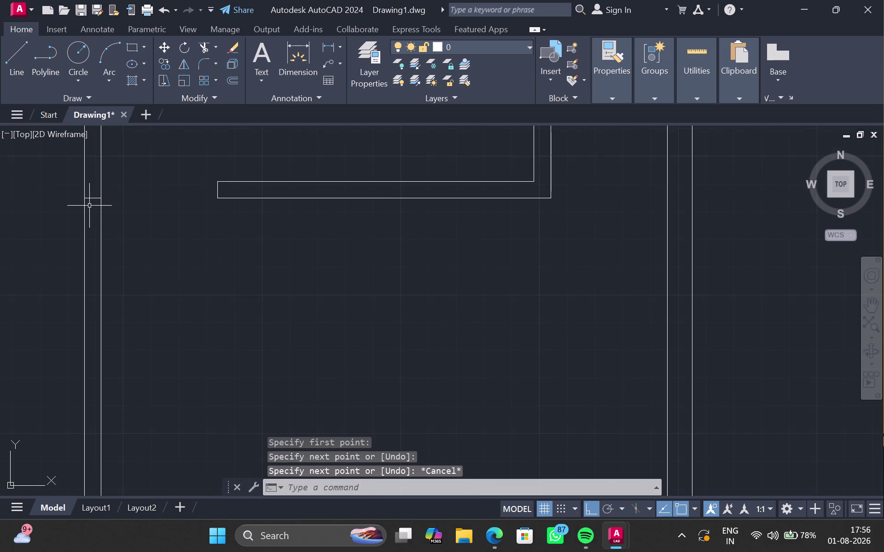
middle_drag(87, 211, 97, 187)
scroll(up, 3)
Turn Ortho off and draw the first diagonal from the opening's top corner to the opposite bottom.
click(588, 507)
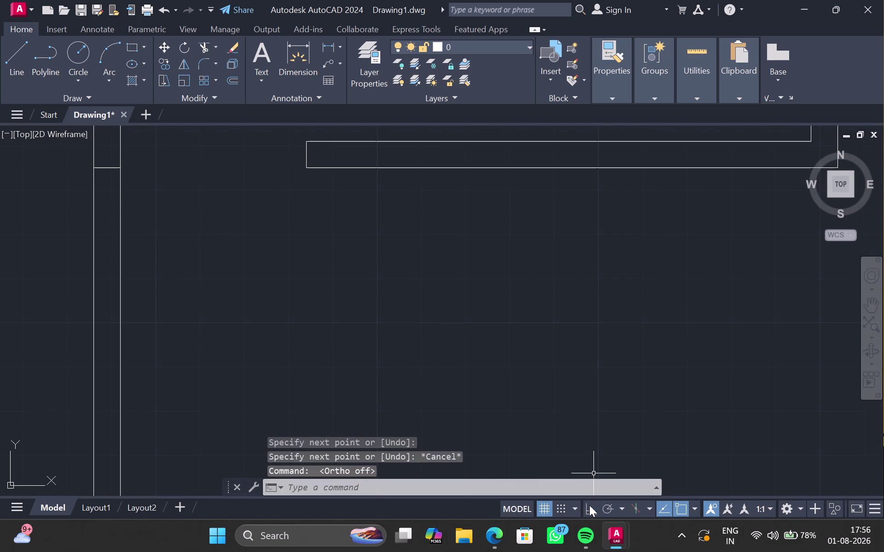
key(l)
key(Return)
scroll(up, 3)
middle_drag(200, 206, 216, 262)
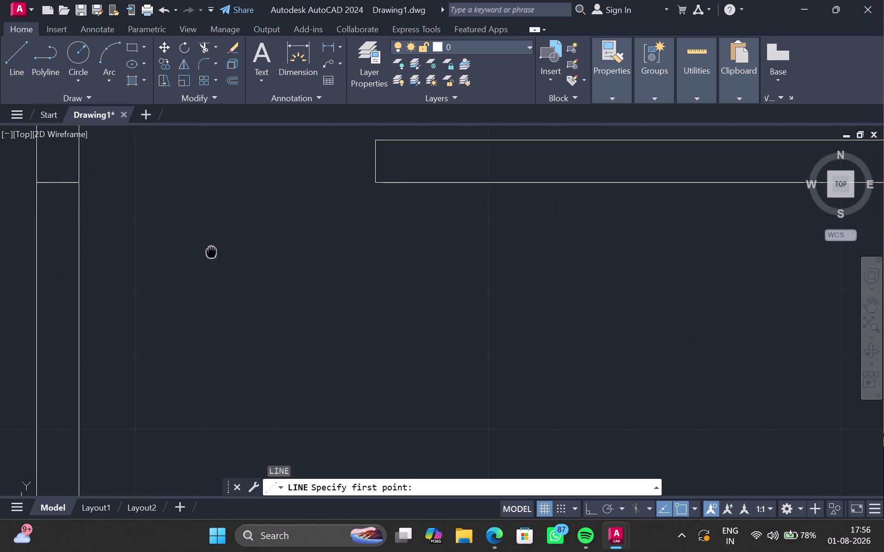
middle_drag(215, 263, 216, 265)
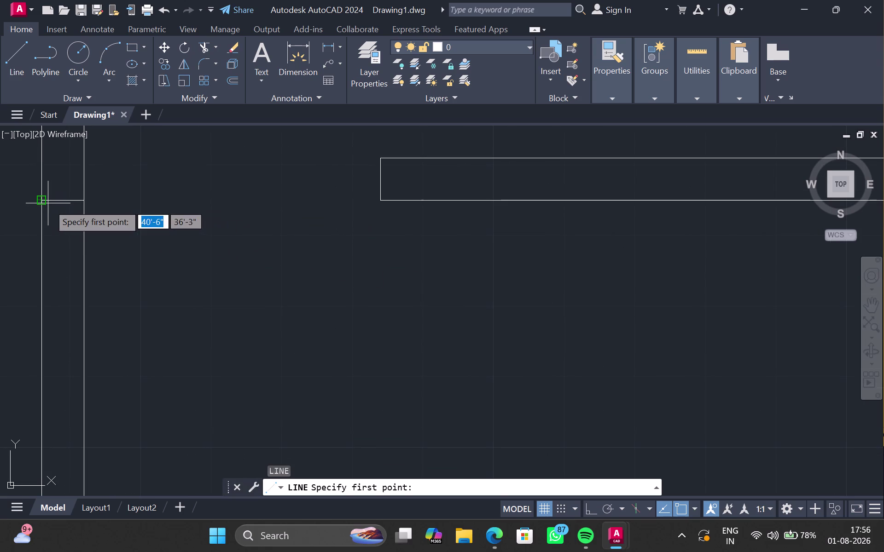
click(41, 202)
middle_drag(86, 324, 146, 28)
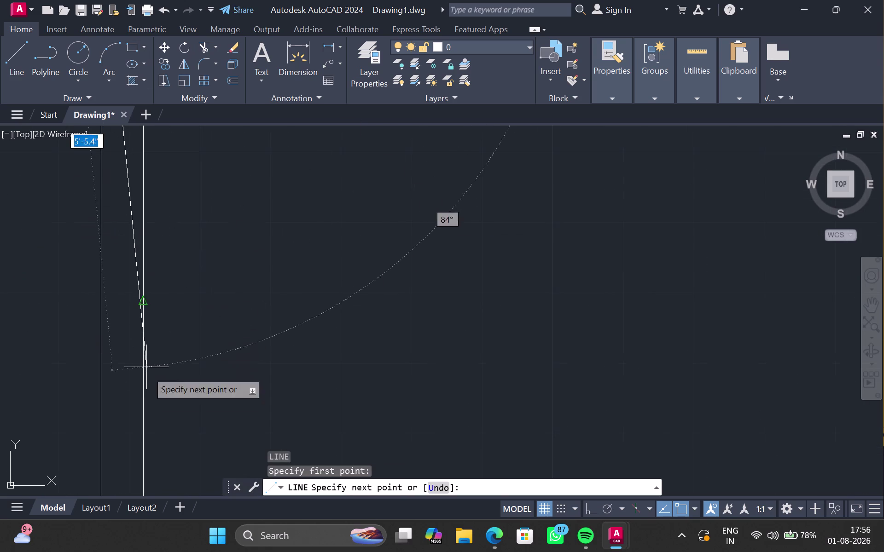
middle_drag(148, 399, 168, 79)
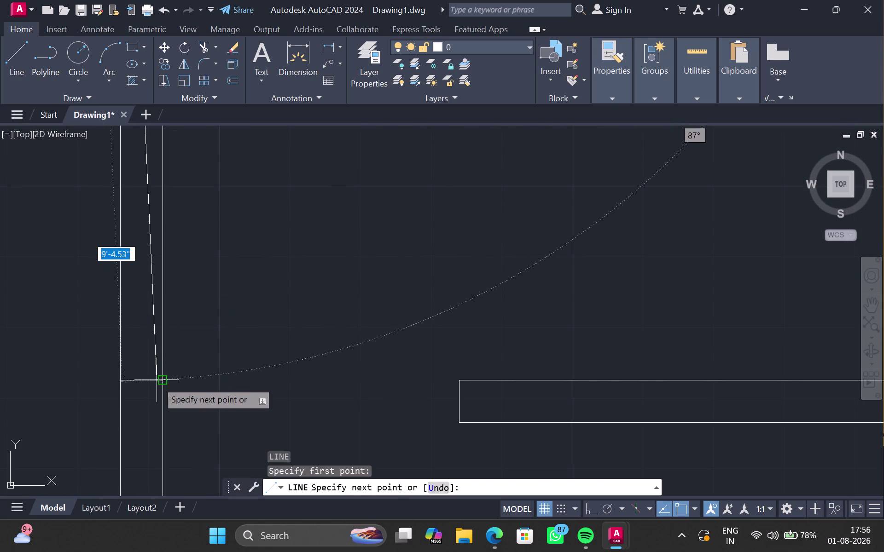
click(157, 385)
key(Escape)
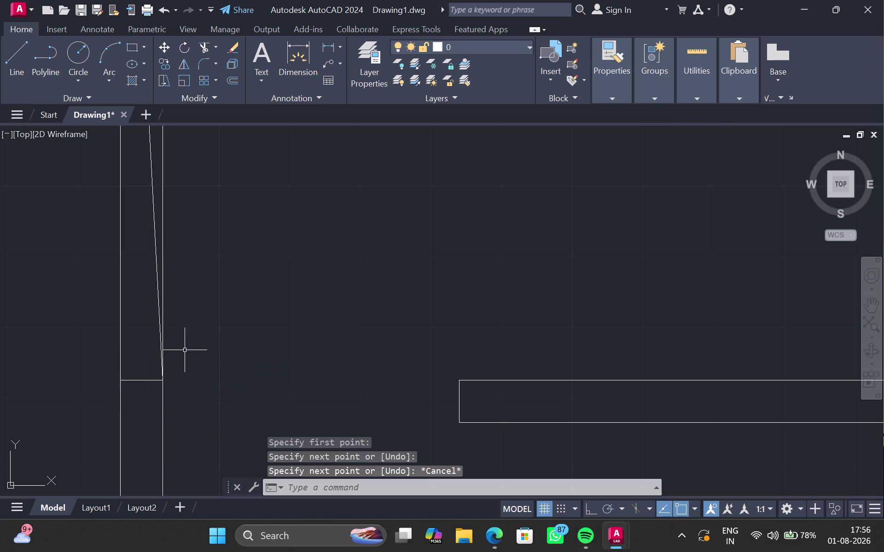
Draw the second crossing diagonal to complete the X, then view the whole opening.
key(Return)
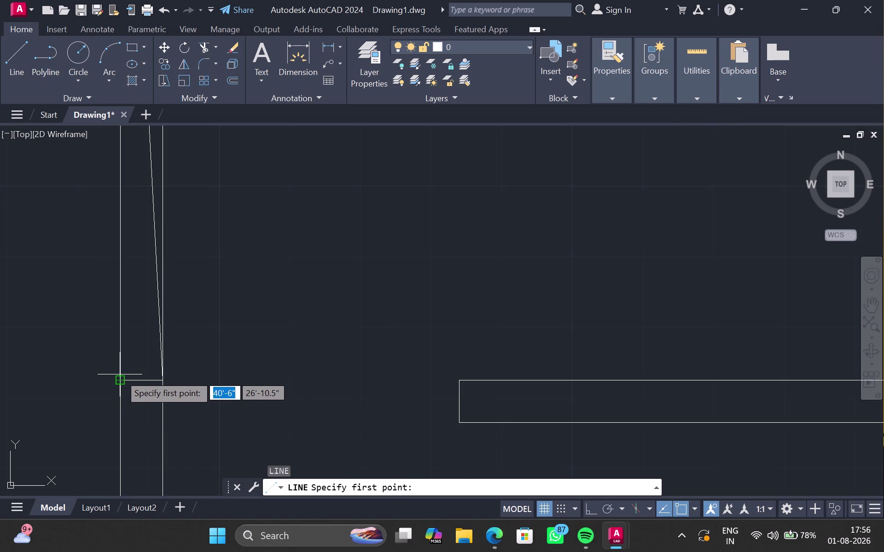
click(119, 379)
middle_drag(143, 207, 143, 521)
middle_drag(152, 205, 152, 458)
middle_drag(149, 219, 126, 435)
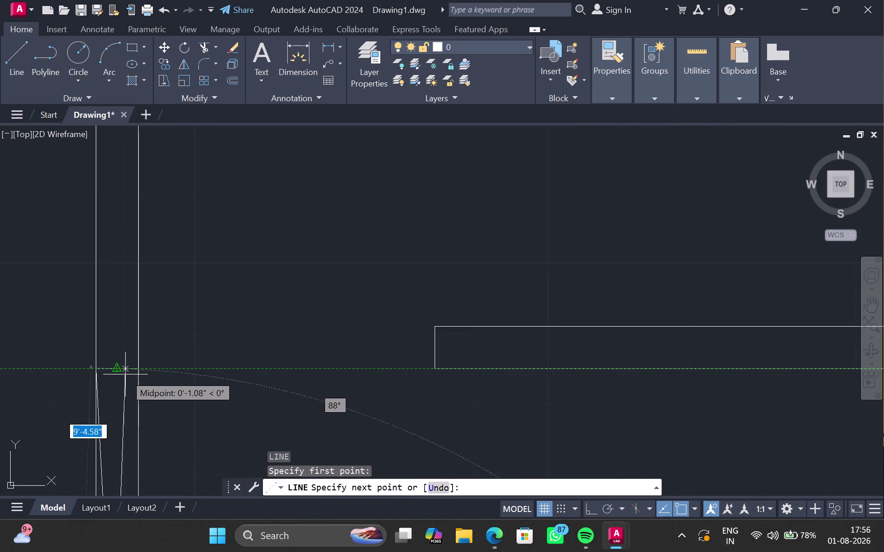
click(136, 370)
key(Escape)
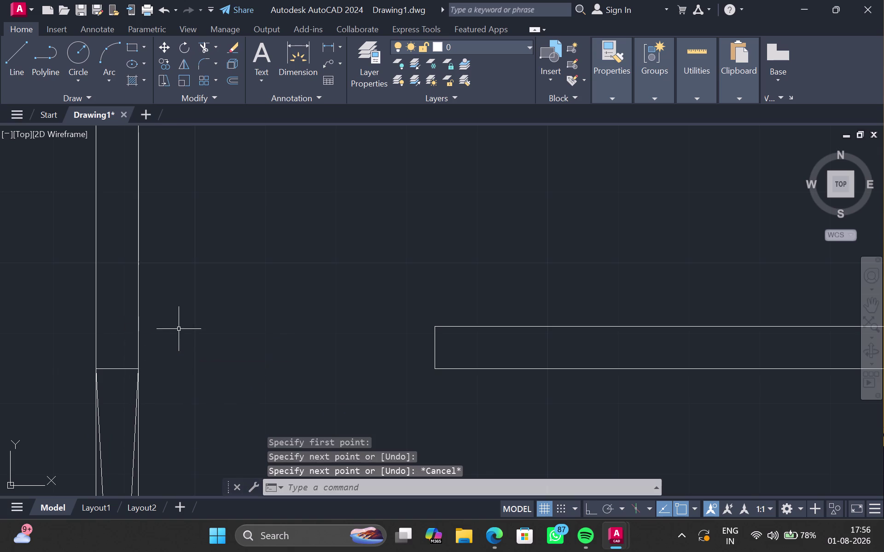
scroll(down, 3)
middle_drag(178, 358, 194, 275)
scroll(down, 3)
middle_drag(220, 328, 198, 312)
scroll(up, 3)
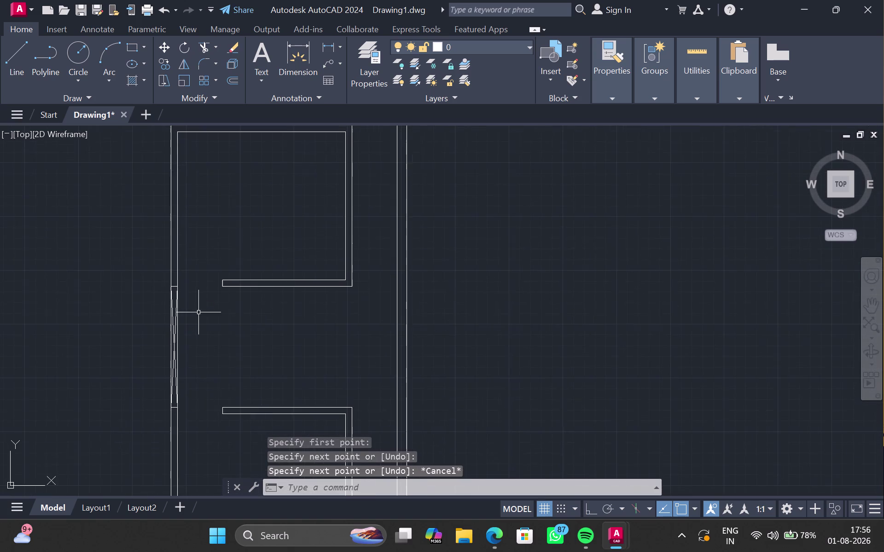
scroll(up, 3)
middle_click(203, 312)
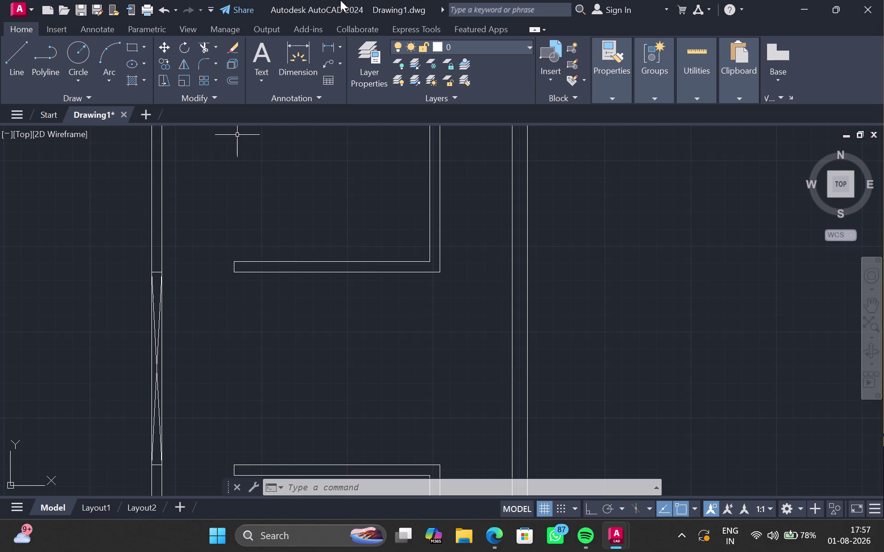
click(322, 42)
drag(421, 210, 387, 121)
middle_click(397, 217)
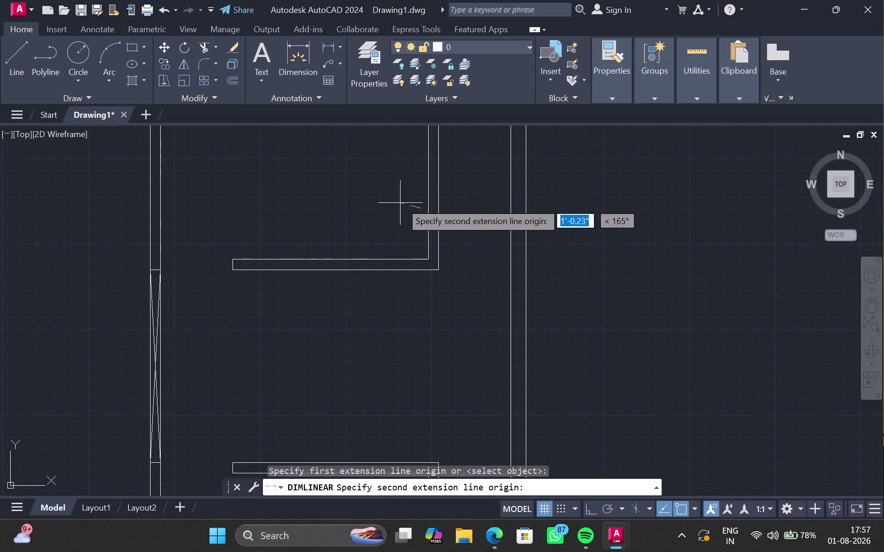
key(Escape)
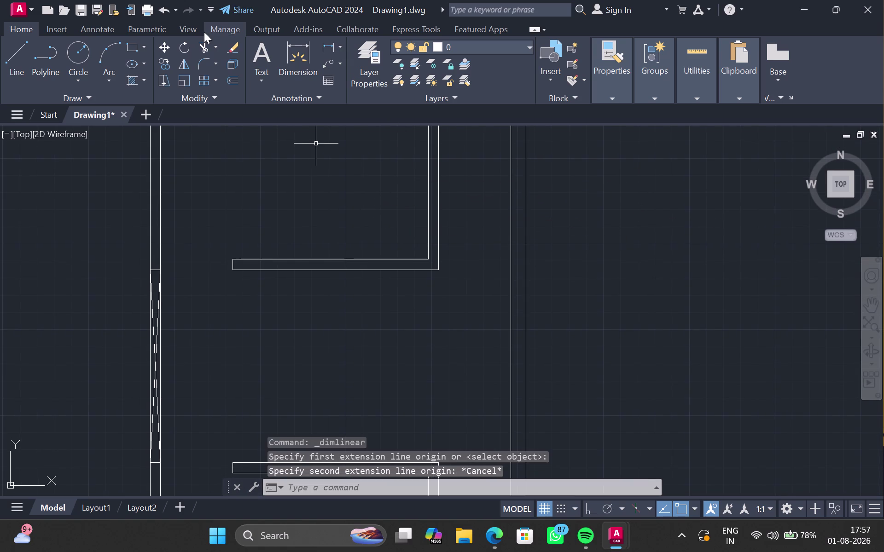
key(Return)
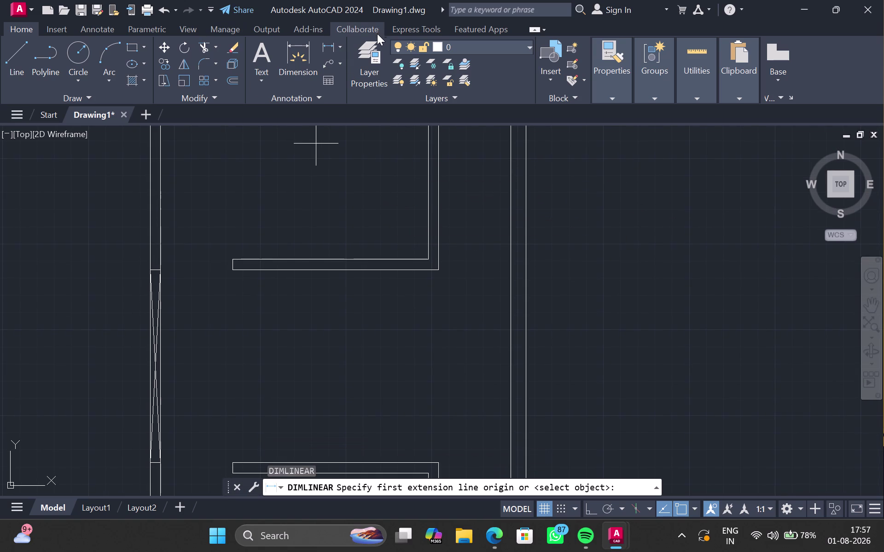
drag(883, 551, 667, 551)
click(663, 551)
right_click(662, 551)
right_click(663, 551)
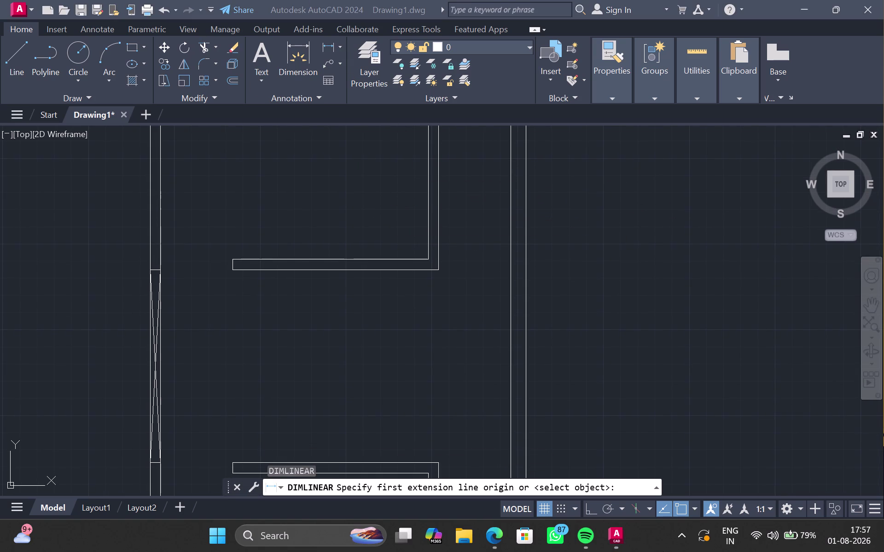
click(663, 551)
right_click(663, 551)
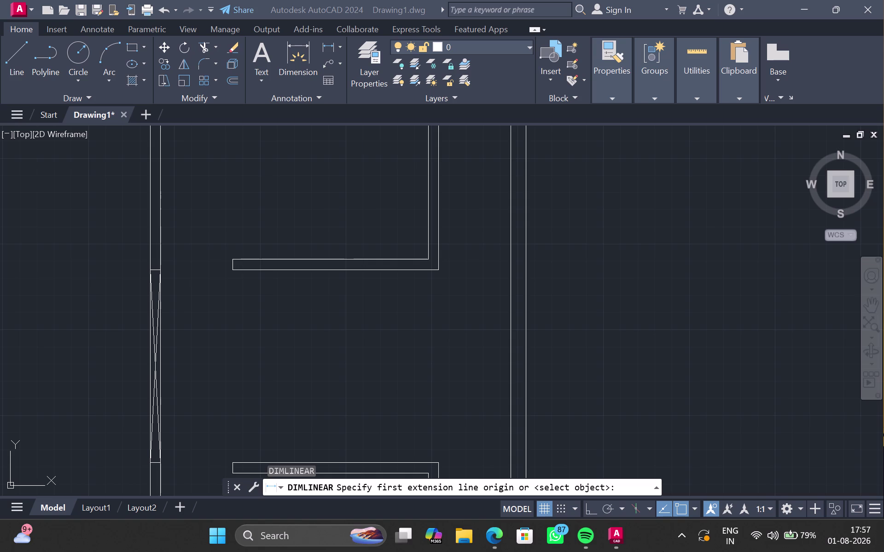
right_click(663, 551)
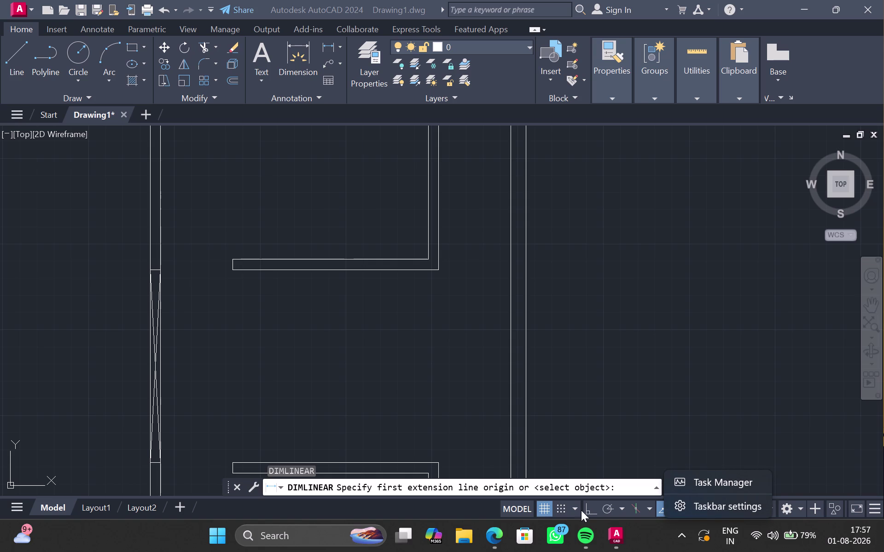
click(326, 44)
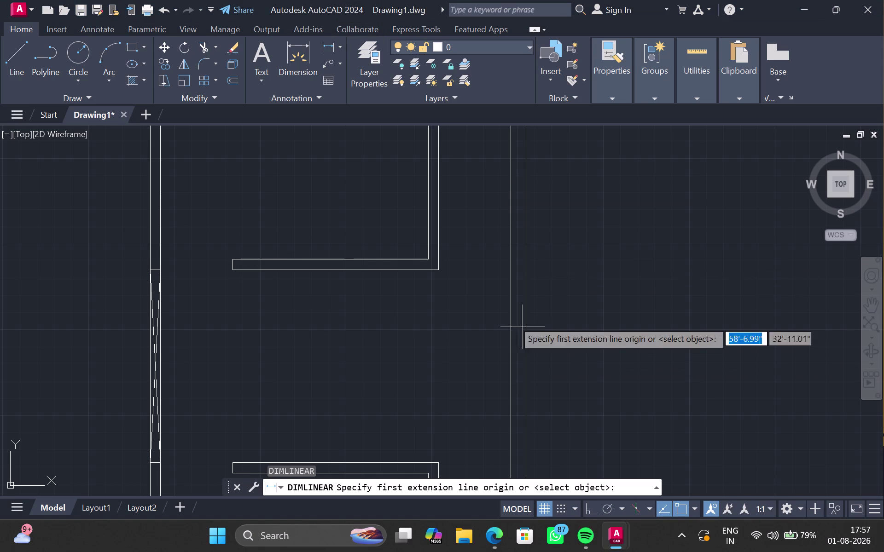
click(436, 269)
middle_drag(426, 371, 429, 282)
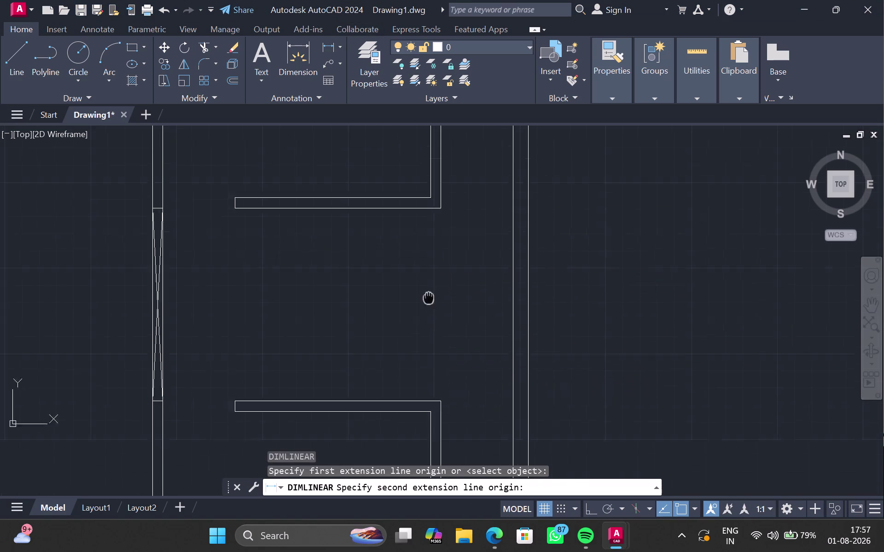
middle_drag(429, 283, 432, 132)
click(443, 222)
middle_drag(448, 200, 446, 219)
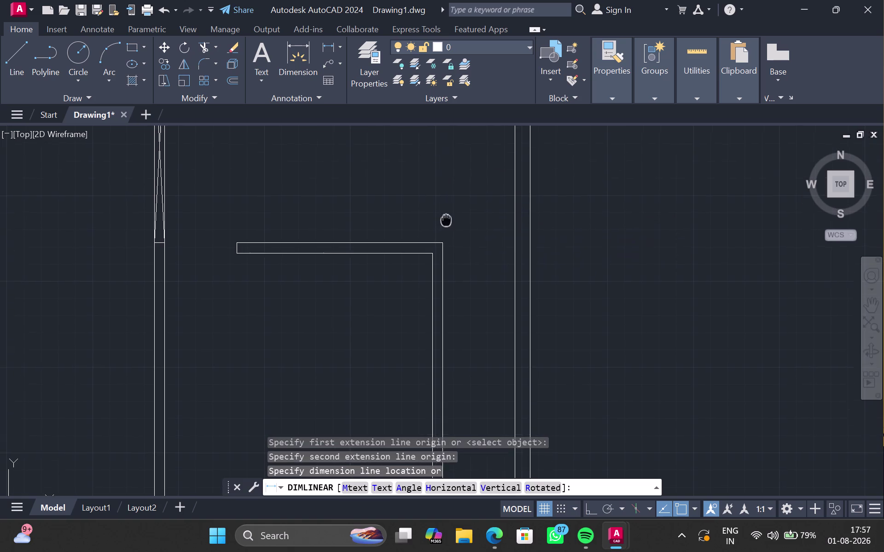
middle_drag(446, 219, 439, 264)
scroll(up, 3)
middle_drag(447, 249, 443, 281)
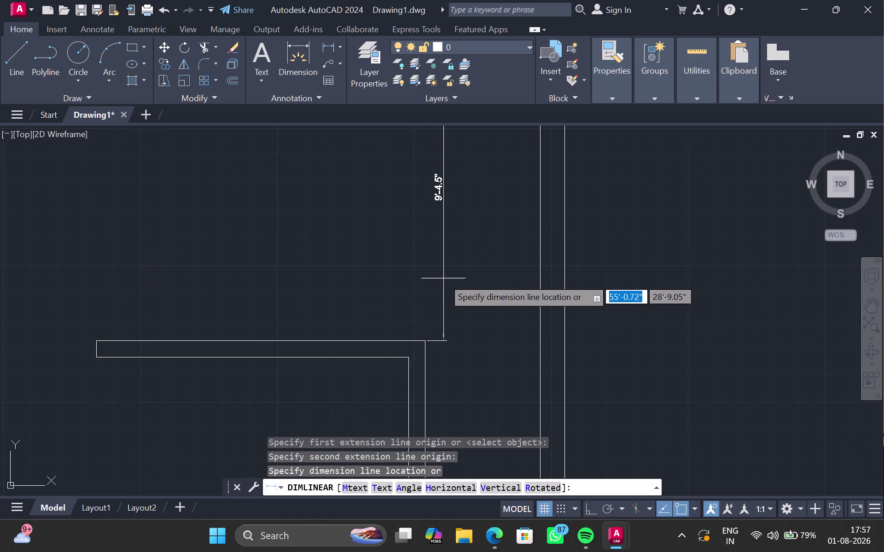
scroll(up, 3)
middle_drag(443, 276, 434, 356)
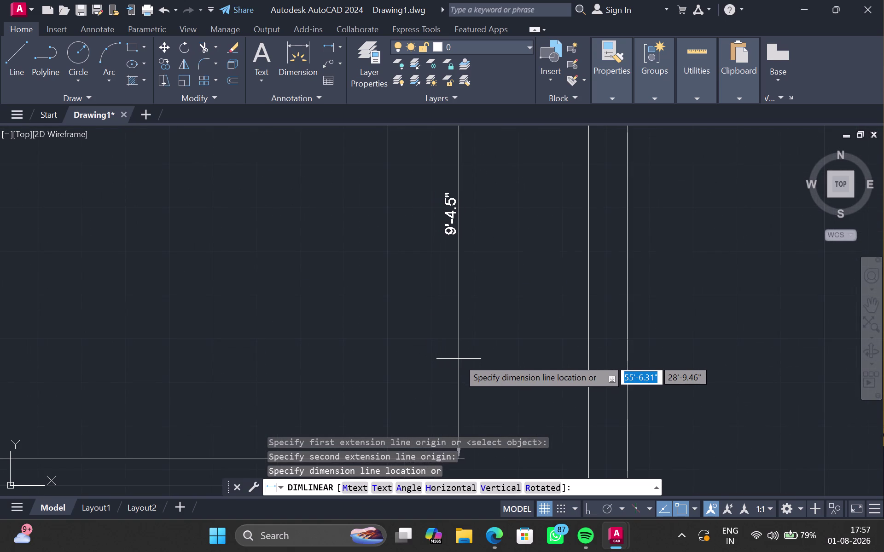
key(Escape)
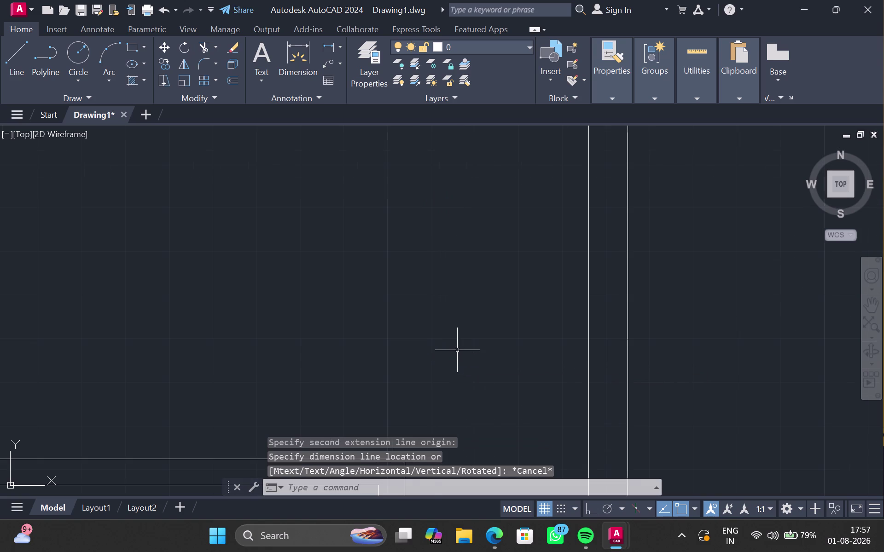
scroll(down, 3)
middle_drag(438, 311, 436, 258)
scroll(down, 3)
middle_drag(428, 268, 435, 281)
scroll(up, 3)
scroll(up, 3)
middle_click(436, 289)
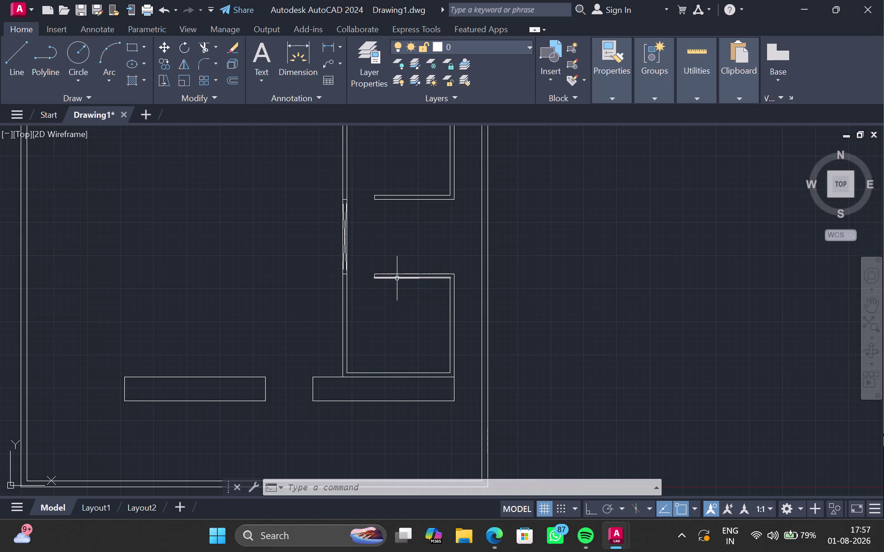
Draw a 4' line from the stairwell's inner wall corner.
middle_drag(395, 278, 395, 367)
scroll(up, 3)
scroll(up, 3)
key(l)
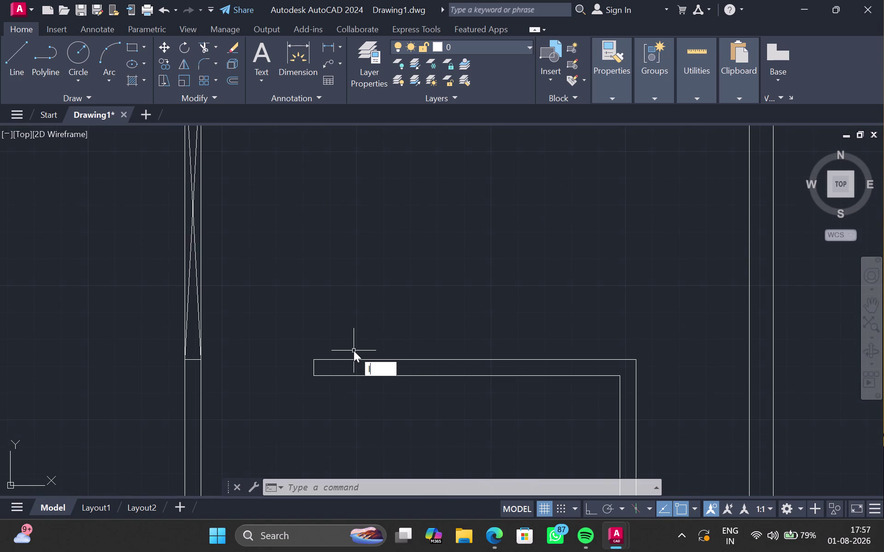
key(Return)
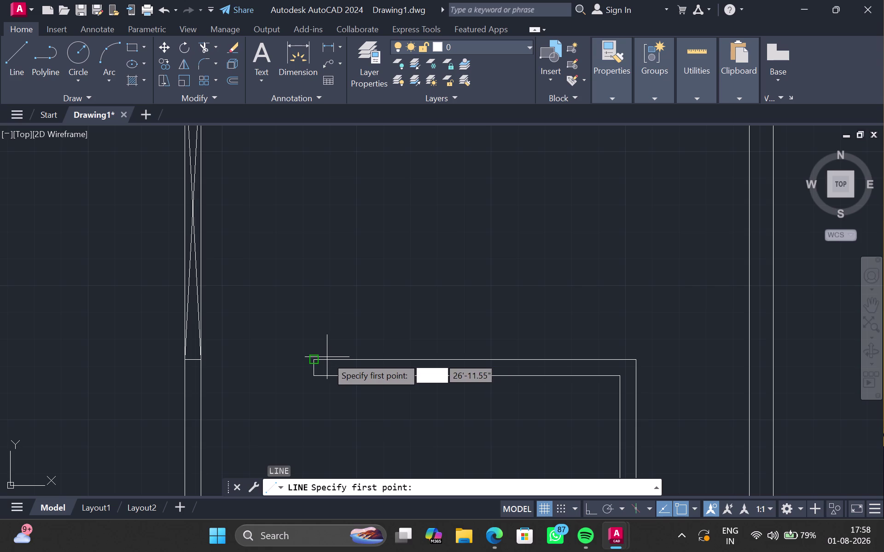
drag(315, 359, 321, 351)
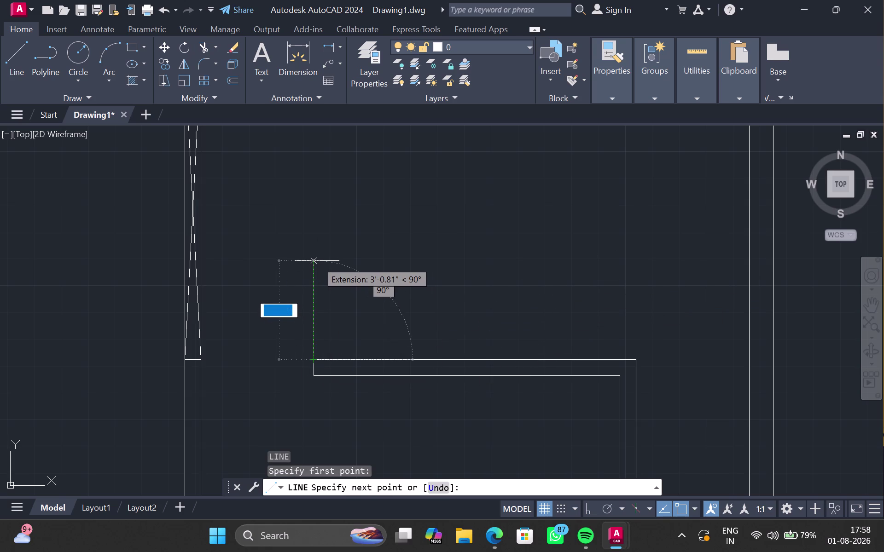
key(4)
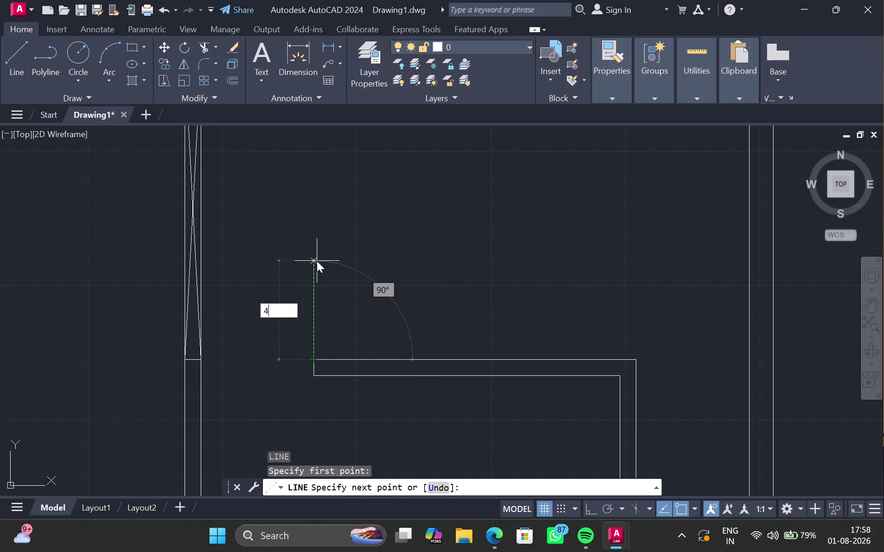
key(apostrophe)
key(Return)
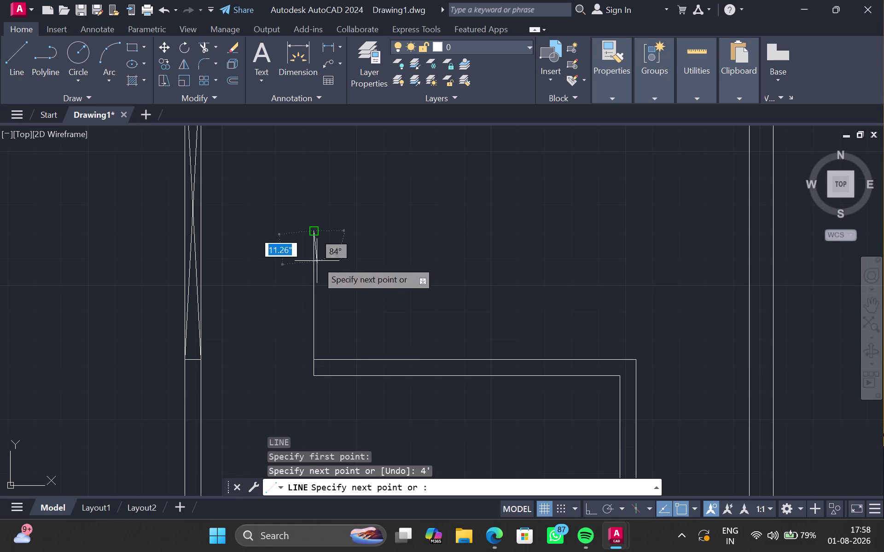
key(Escape)
Attempt a line at the upper wall corner and delete the resulting stray angled line.
middle_drag(375, 221, 373, 333)
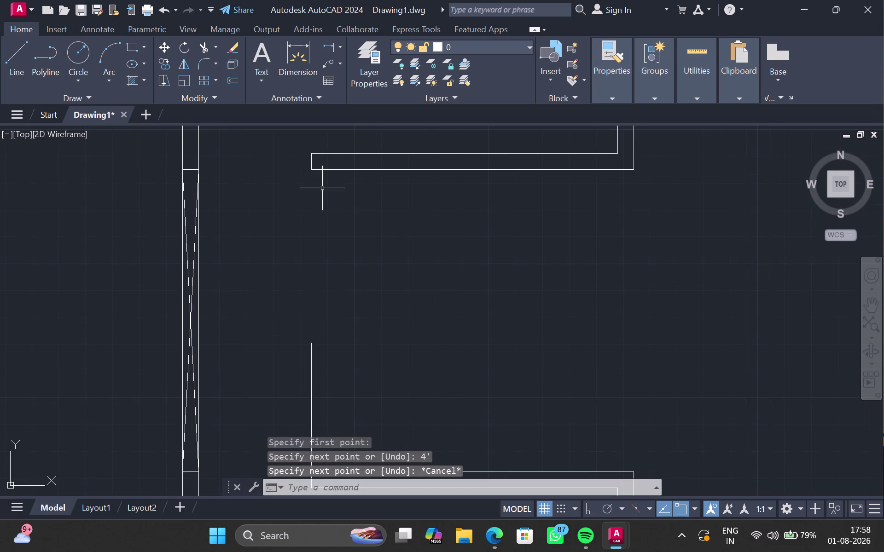
key(l)
key(Return)
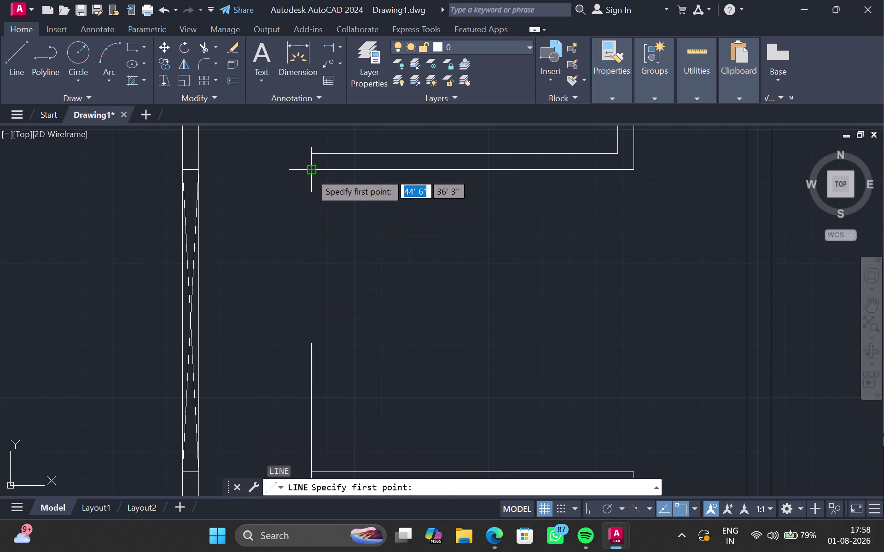
drag(310, 173, 309, 180)
key(4)
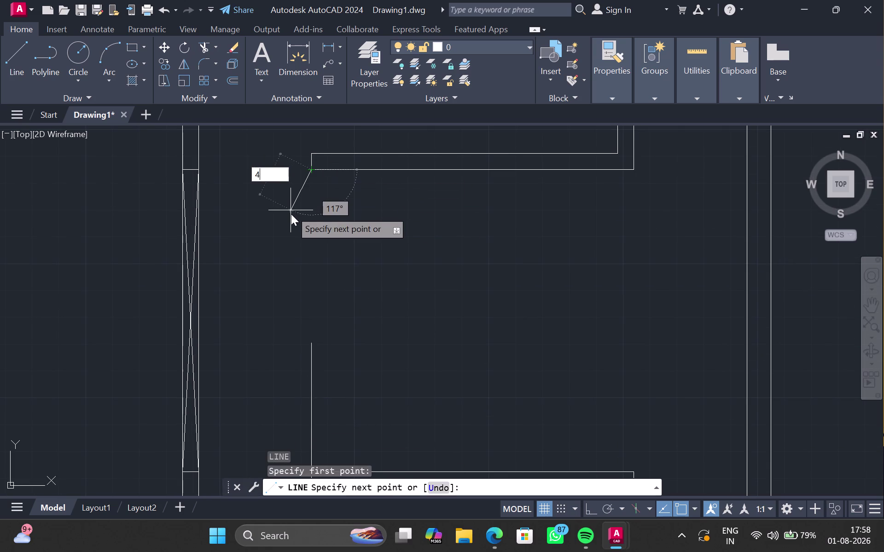
key(period)
key(Return)
key(Escape)
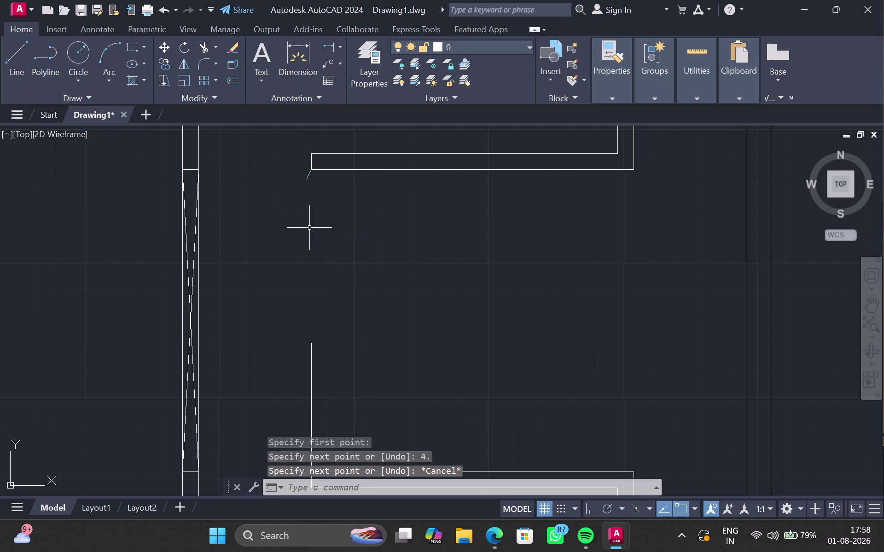
click(306, 178)
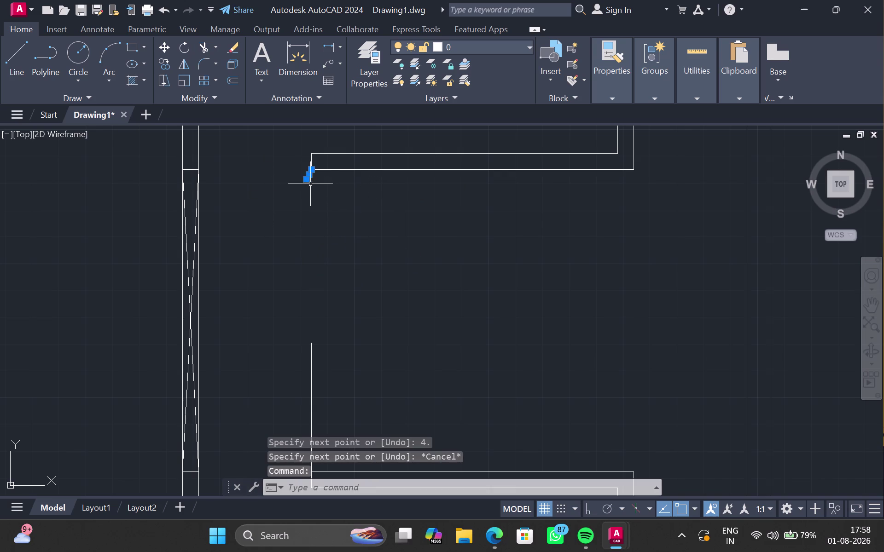
key(Delete)
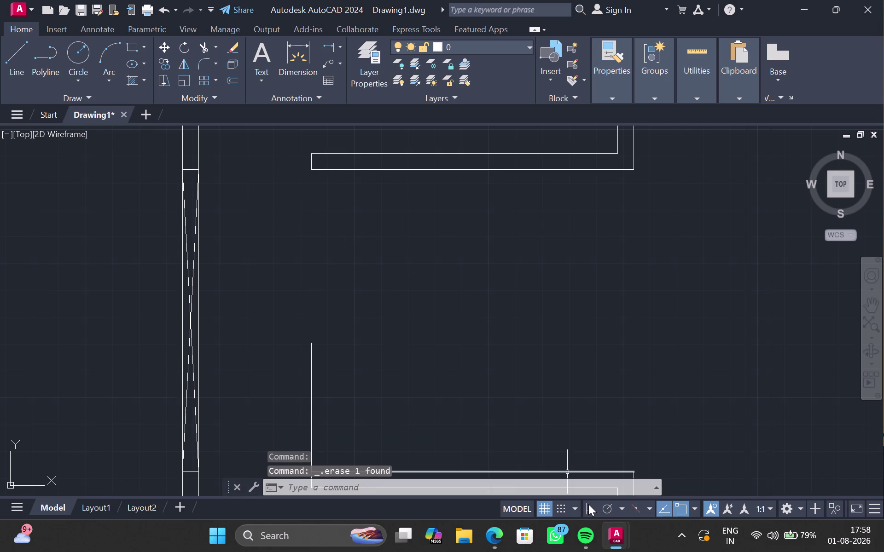
Turn Ortho on and draw a 4' vertical line down from the upper wall corner.
click(588, 504)
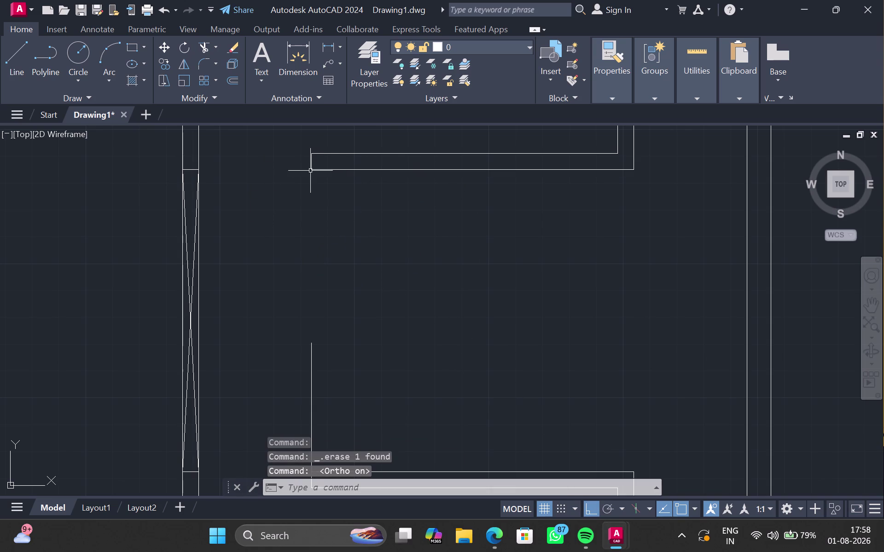
key(l)
key(Return)
click(310, 166)
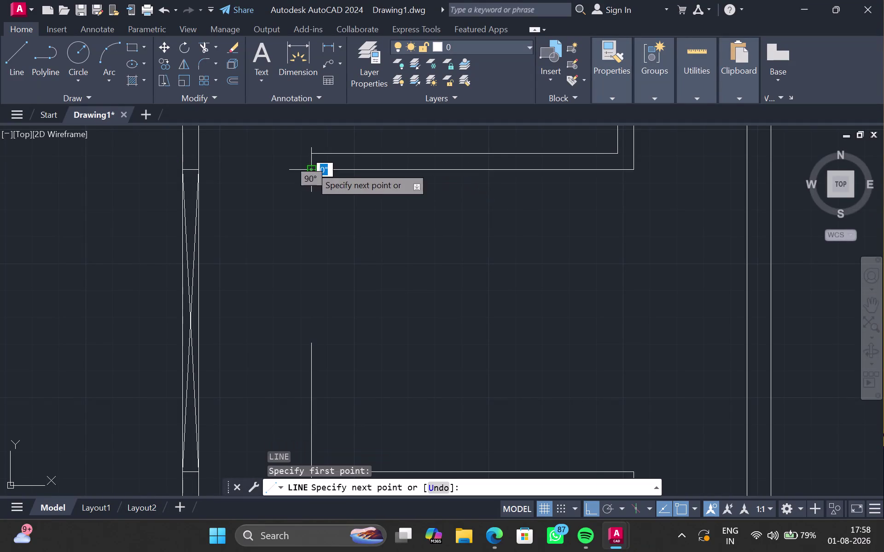
text(4')
key(Return)
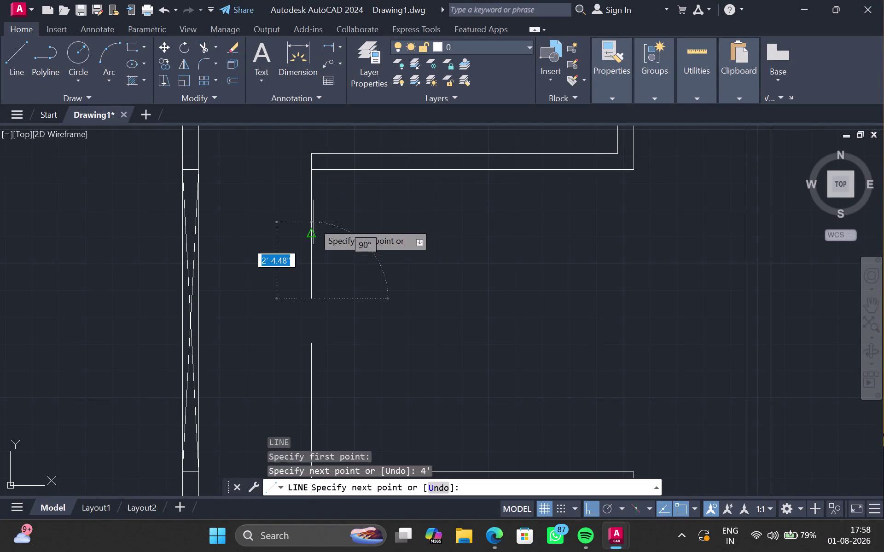
key(Escape)
Pan over the stairwell's inner edge and select the upper vertical stair line.
scroll(down, 3)
middle_drag(356, 289, 384, 244)
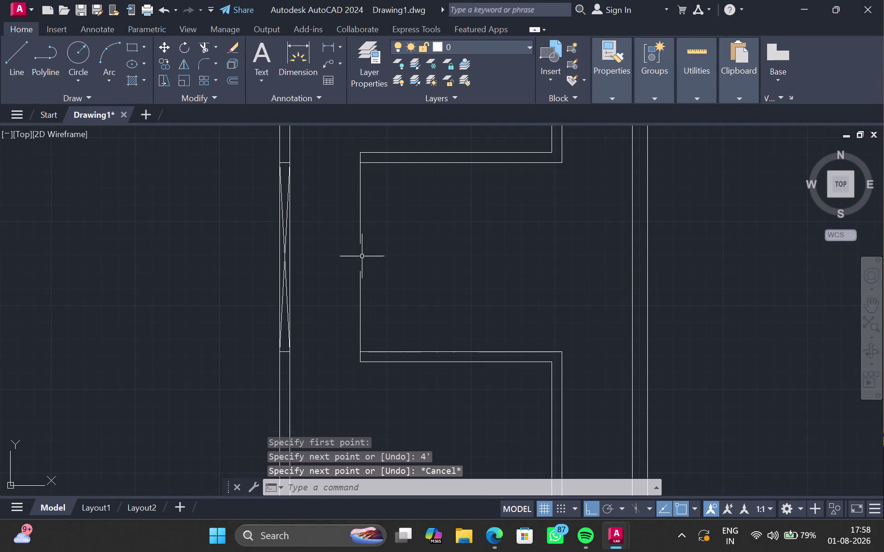
key(l)
key(Return)
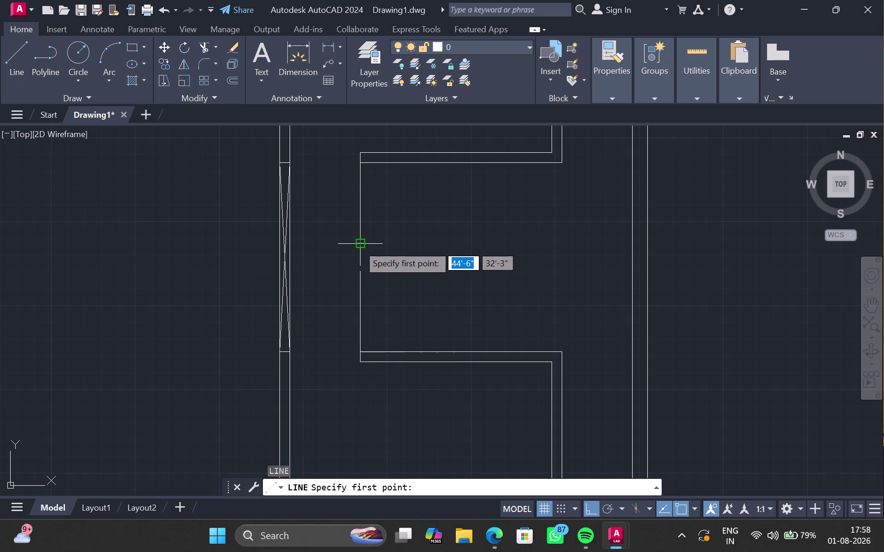
key(Escape)
scroll(down, 3)
middle_click(389, 238)
scroll(up, 3)
scroll(up, 3)
middle_drag(386, 234, 377, 254)
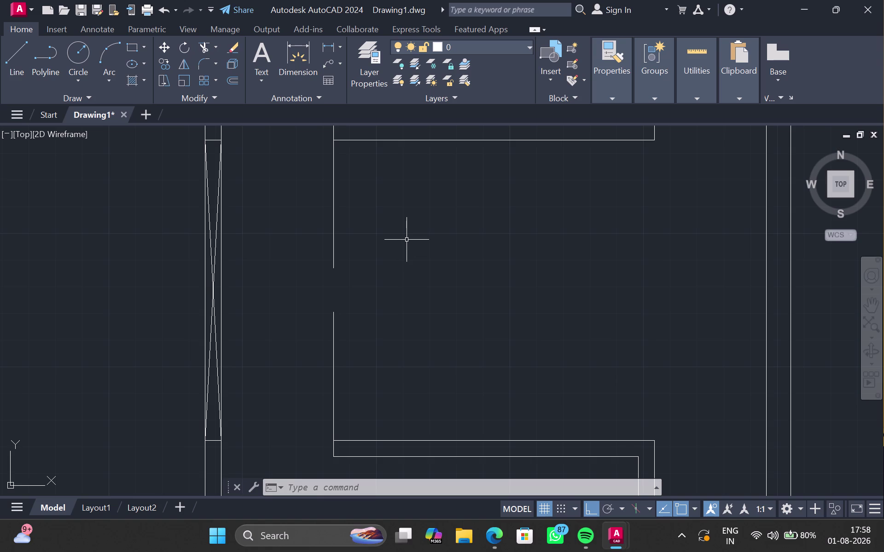
click(332, 193)
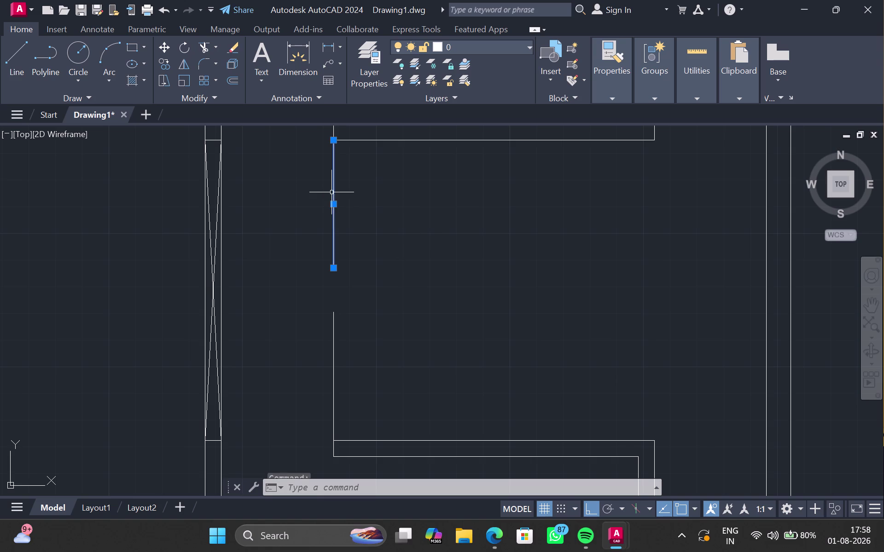
Copy the upper stair line as an array of 10 items at 10" spacing.
key(c)
key(o)
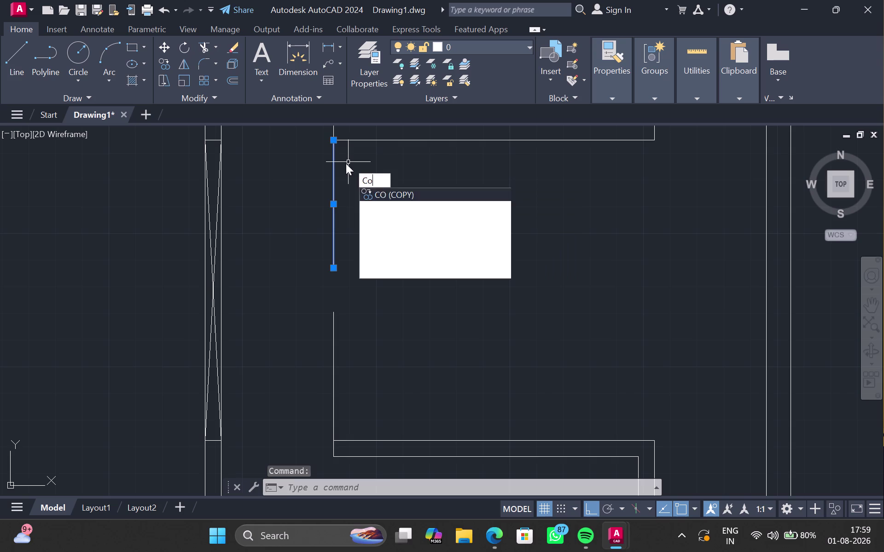
key(Return)
middle_drag(339, 159, 340, 188)
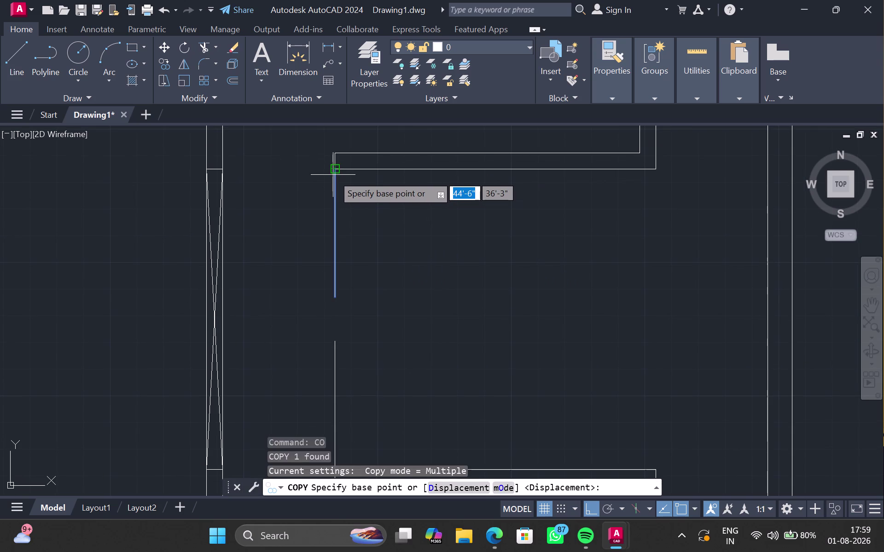
click(335, 172)
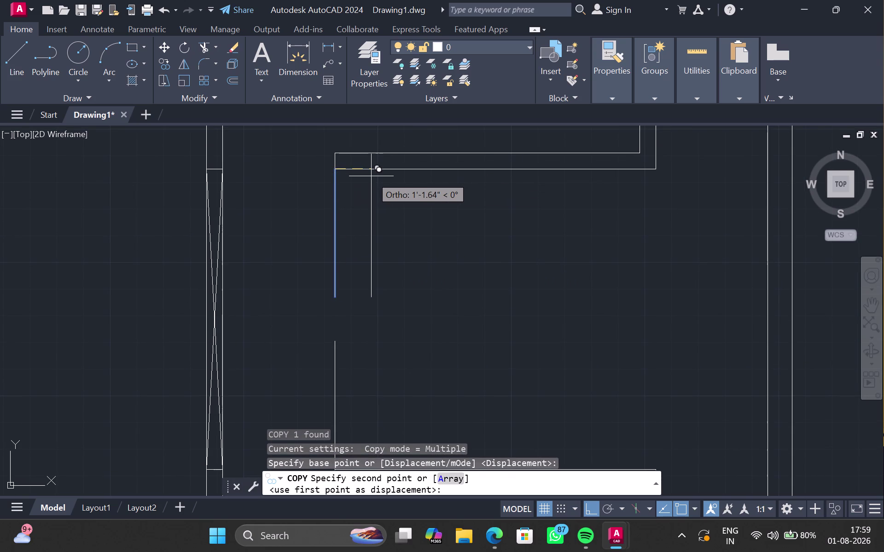
click(450, 477)
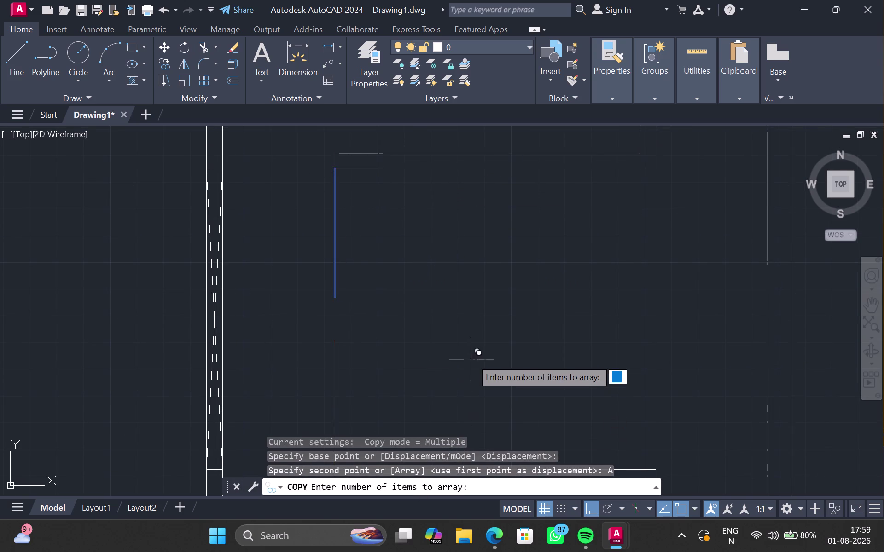
text(10)
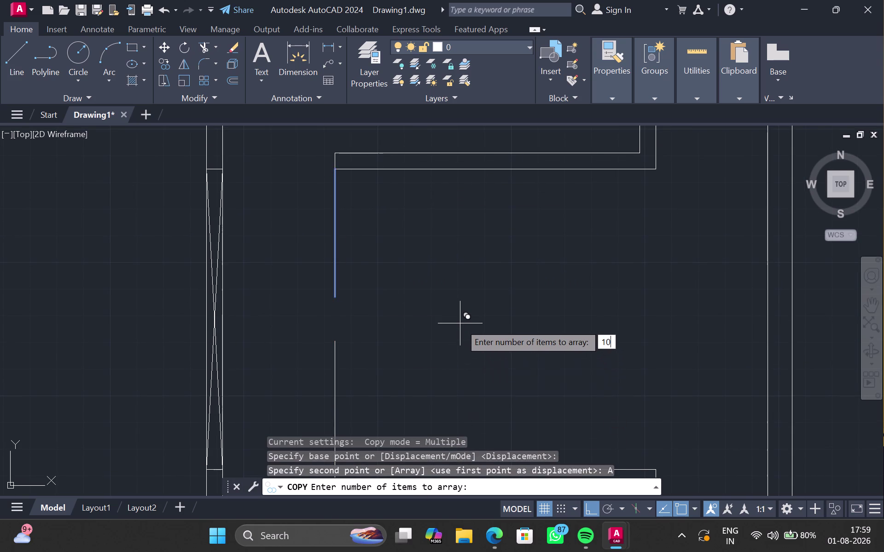
key(Return)
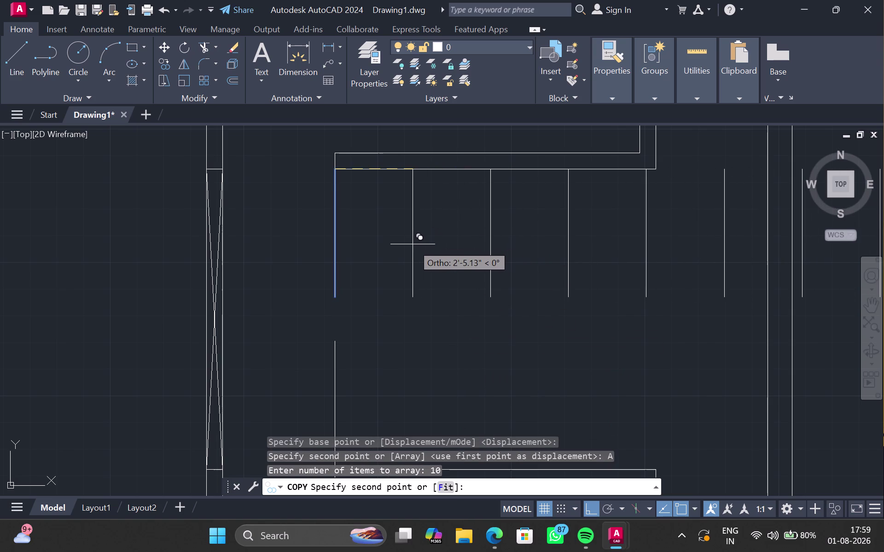
text(10")
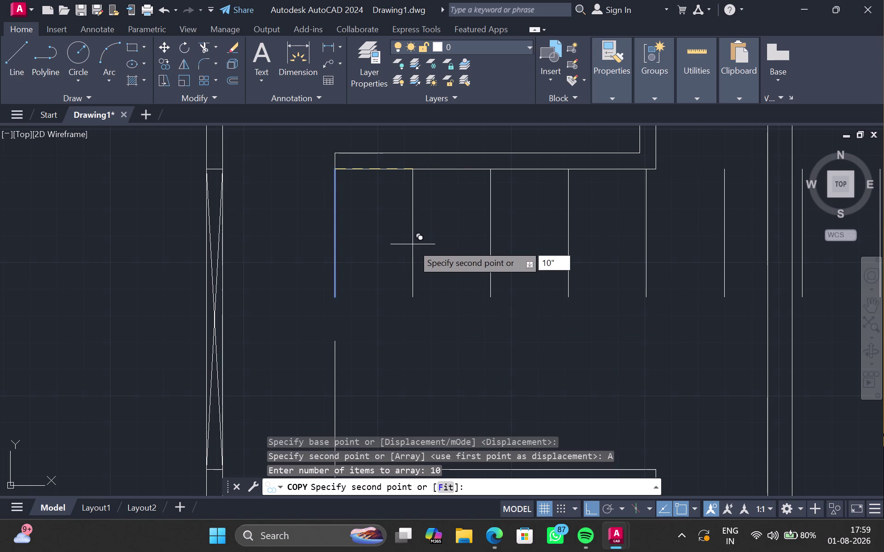
key(Return)
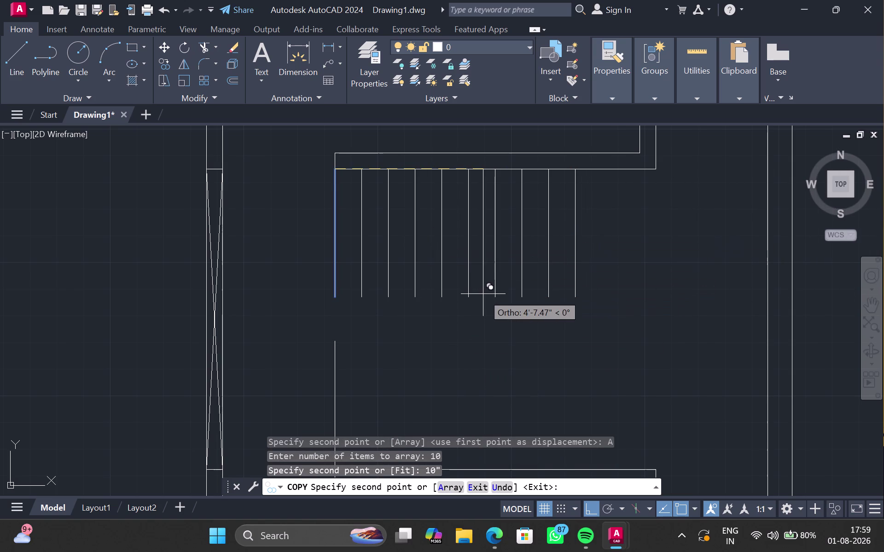
key(Escape)
middle_drag(453, 333, 463, 219)
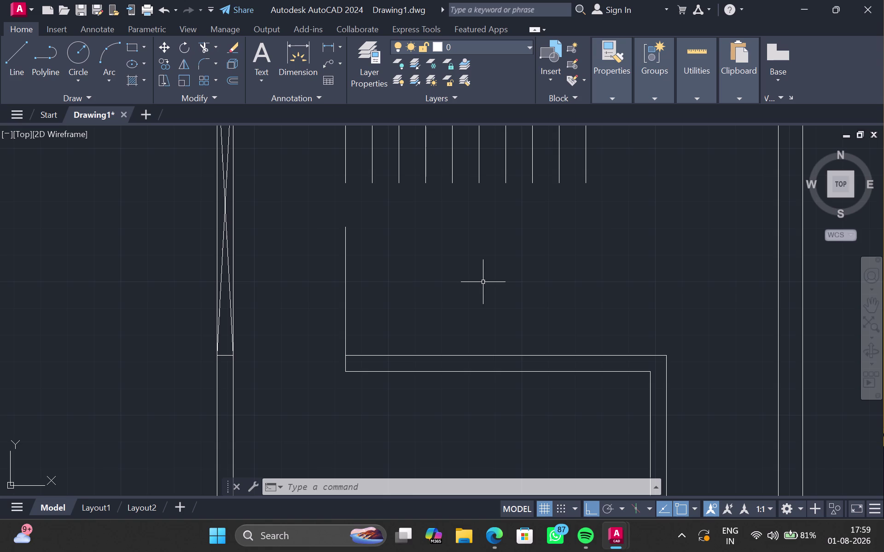
Copy the lower flight's first line as an array of 10 items at 10" spacing.
click(346, 305)
text(co)
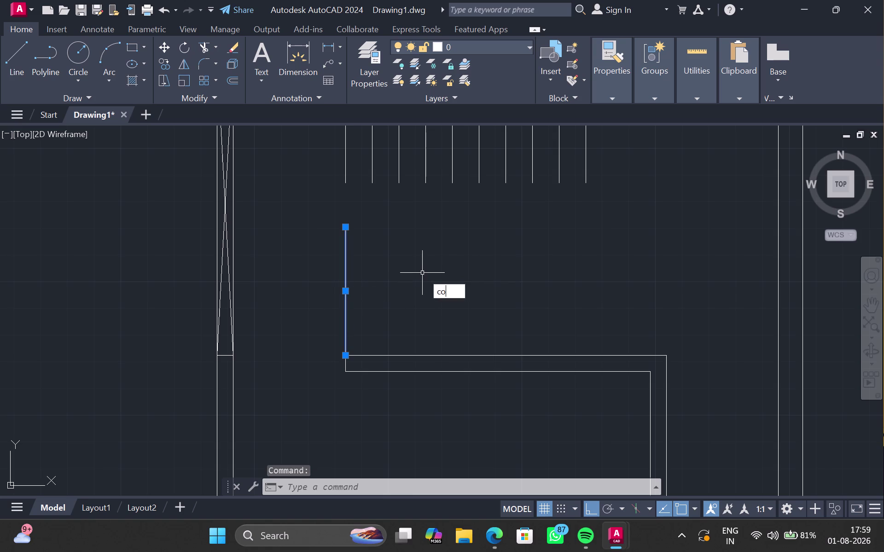
key(Return)
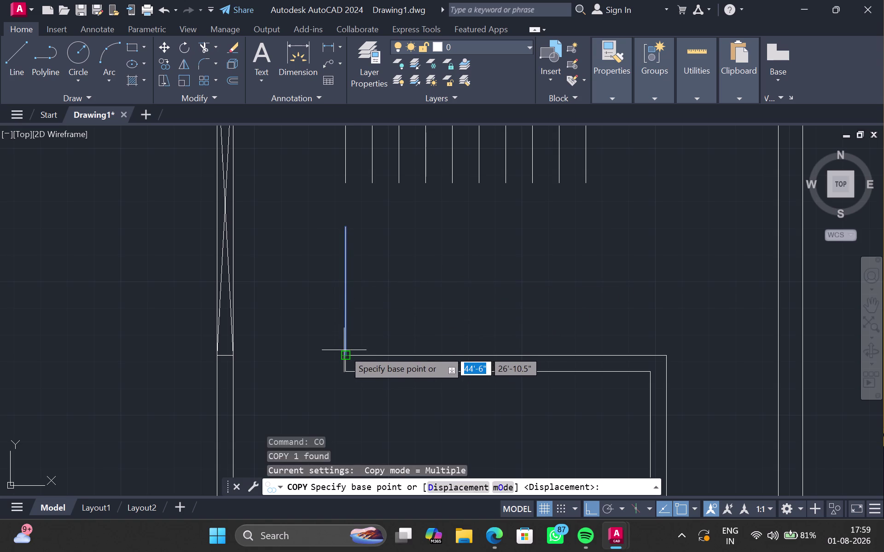
click(343, 353)
click(454, 478)
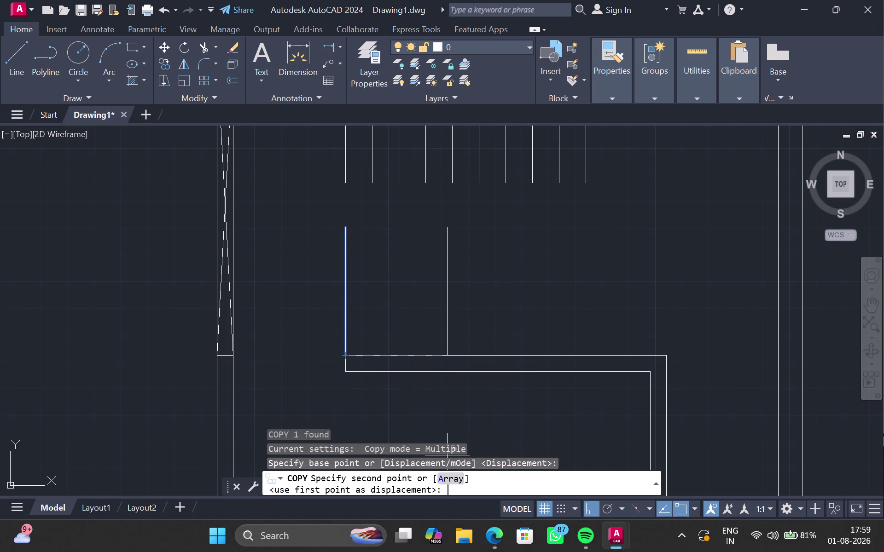
key(1)
key(0)
key(Return)
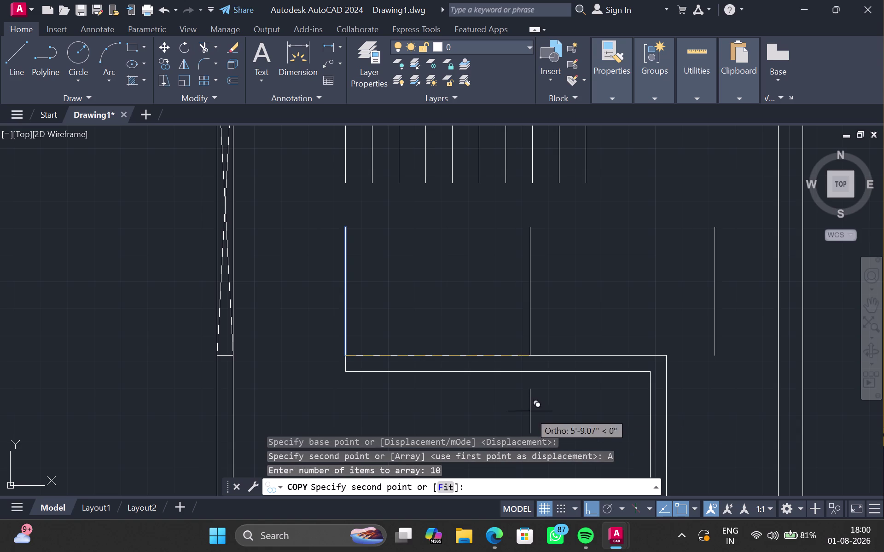
text(1)
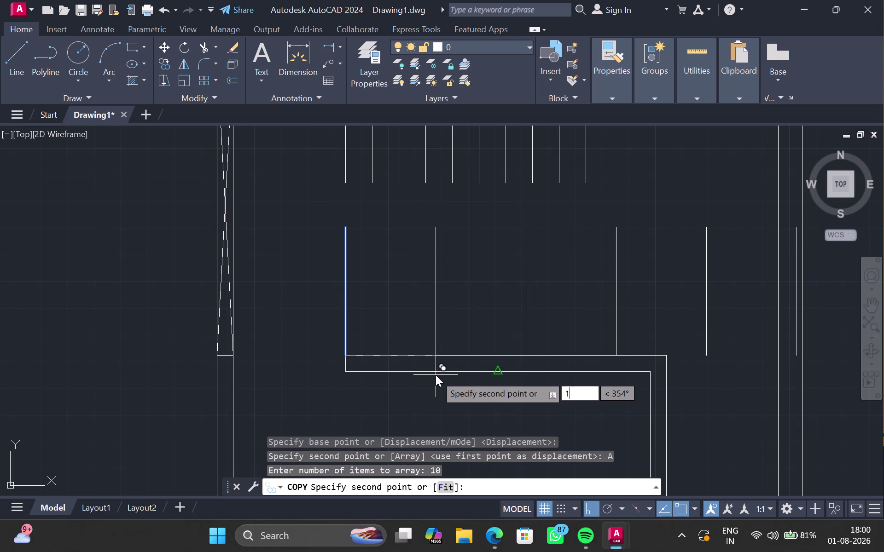
text(0")
key(Return)
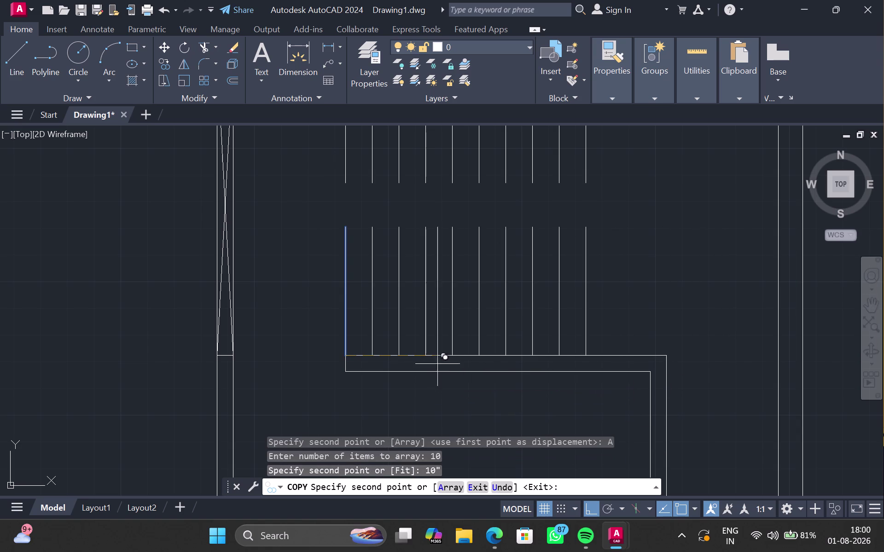
key(Escape)
Start an edge line at the first lower-flight tread's end.
middle_drag(464, 310, 462, 374)
key(l)
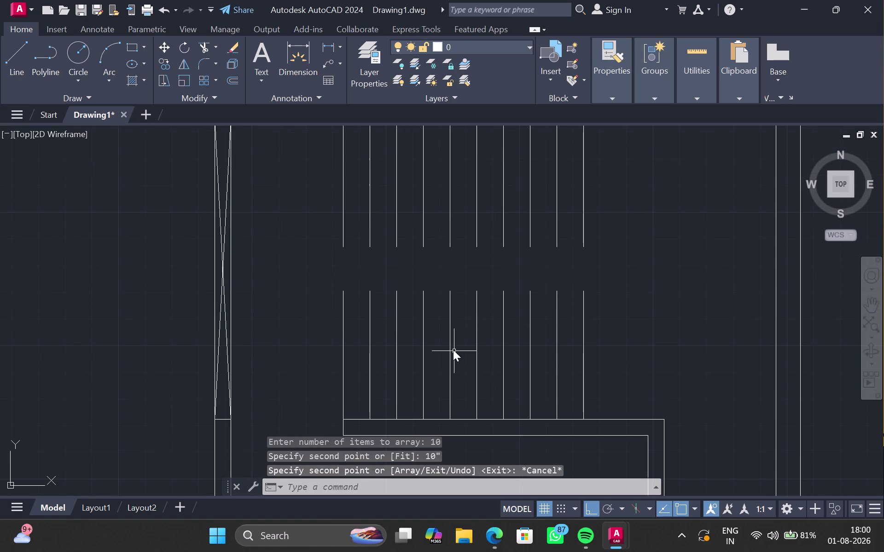
key(Return)
click(346, 291)
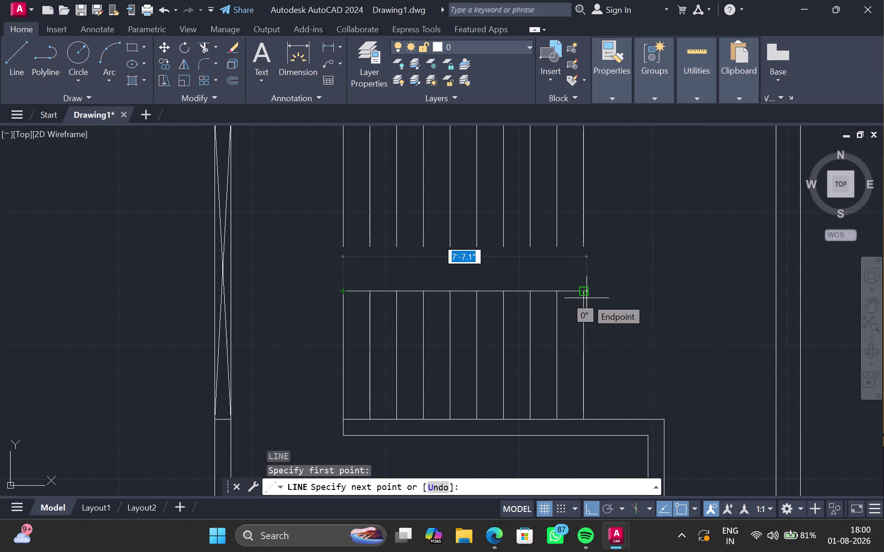
Draw edge lines joining the first and last tread ends on each flight.
scroll(up, 3)
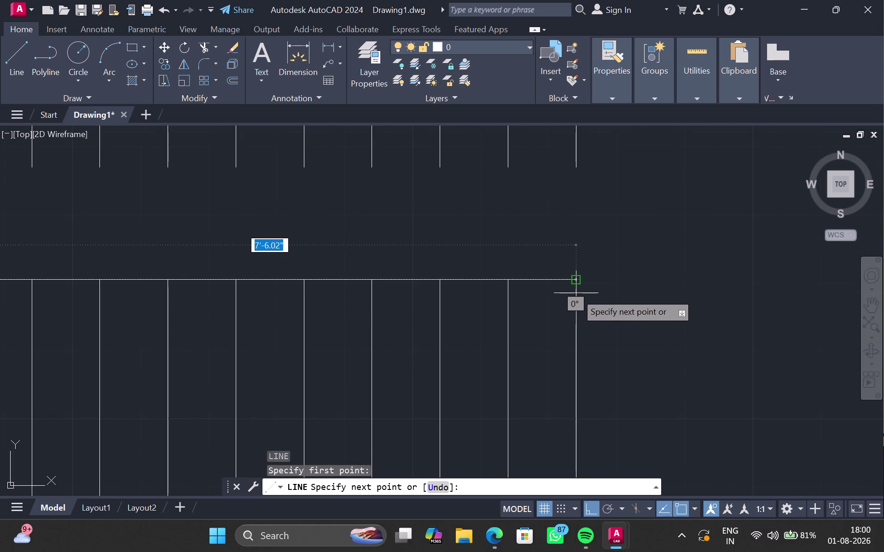
click(575, 294)
key(Escape)
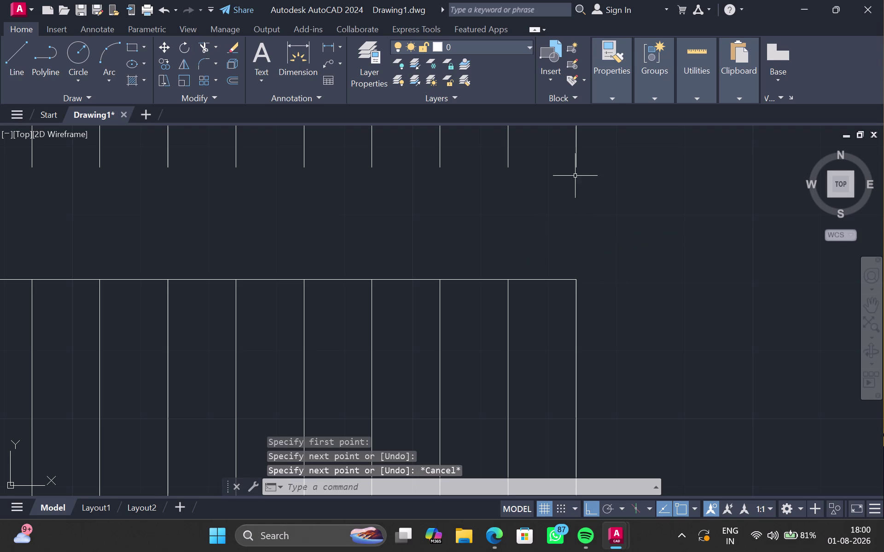
key(l)
key(Return)
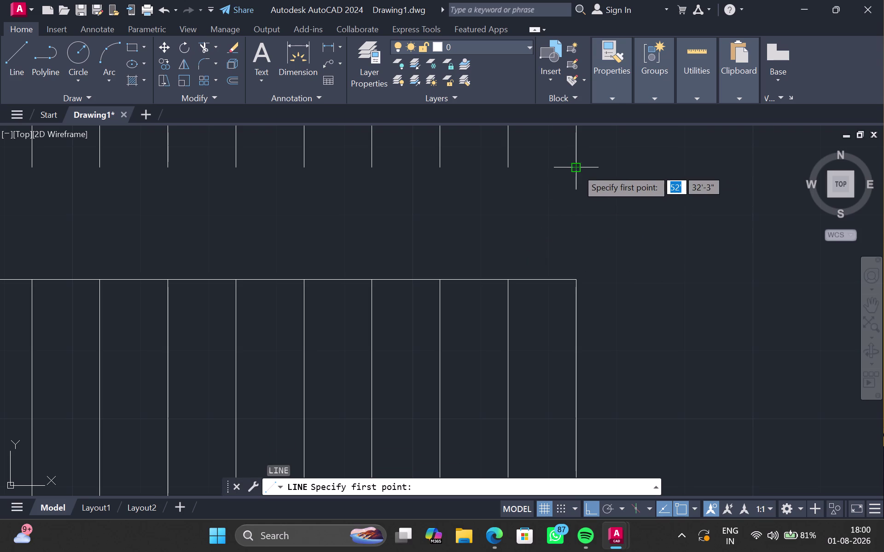
click(577, 169)
middle_drag(468, 171, 582, 279)
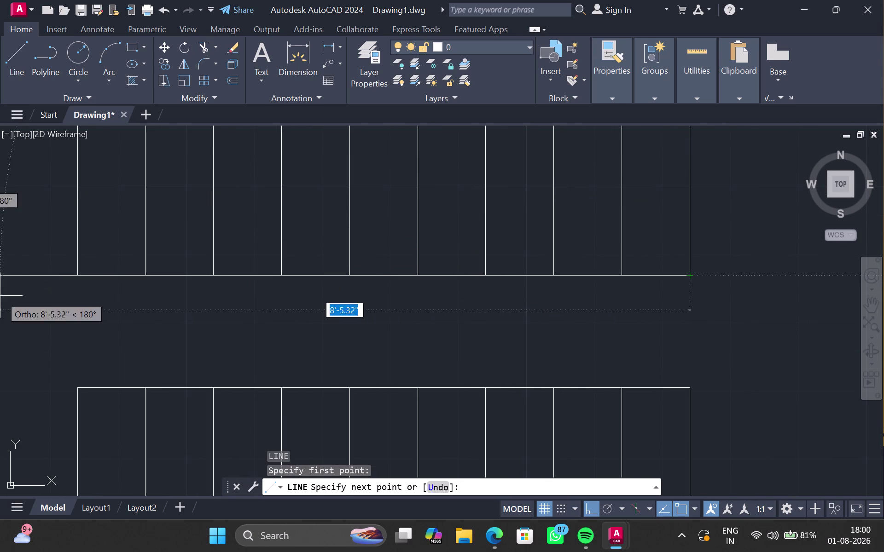
click(77, 275)
key(Escape)
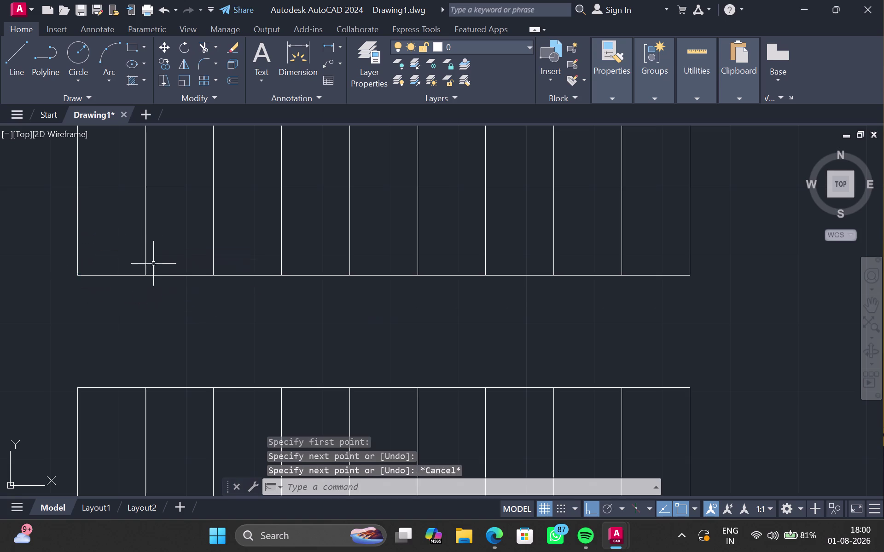
scroll(down, 3)
middle_drag(291, 335, 333, 288)
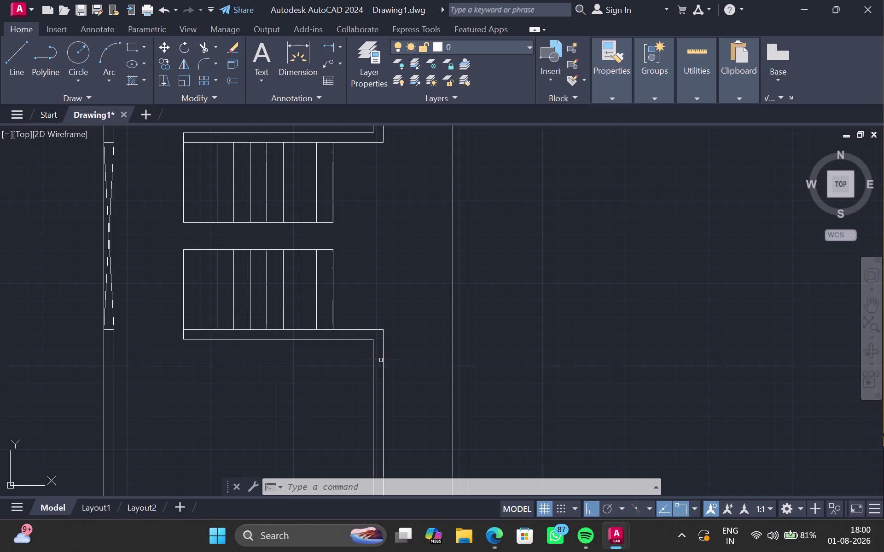
scroll(up, 3)
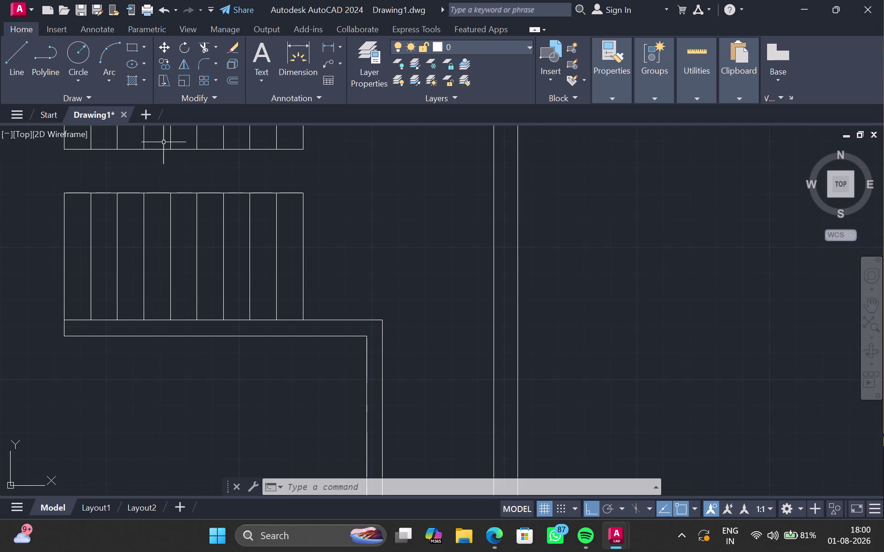
middle_drag(107, 163, 188, 199)
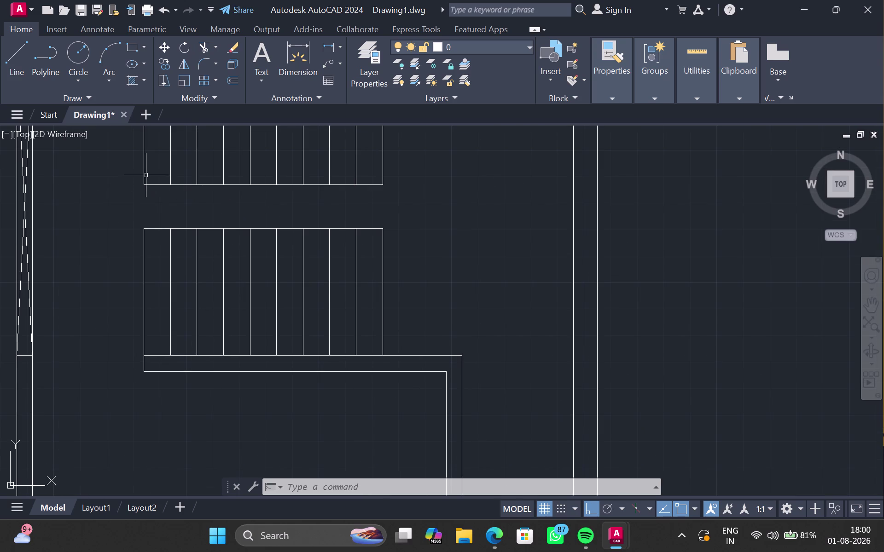
key(l)
key(Return)
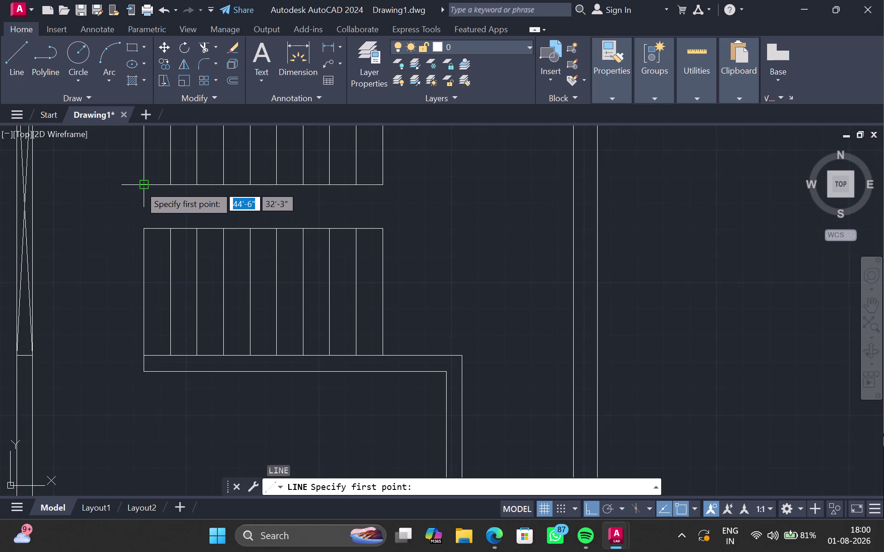
click(140, 186)
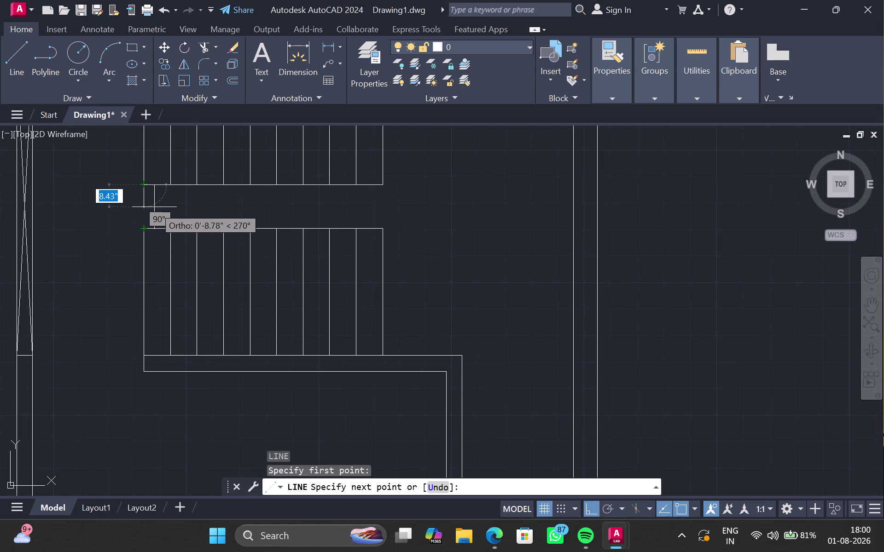
text(50)
key(shift+quotedbl)
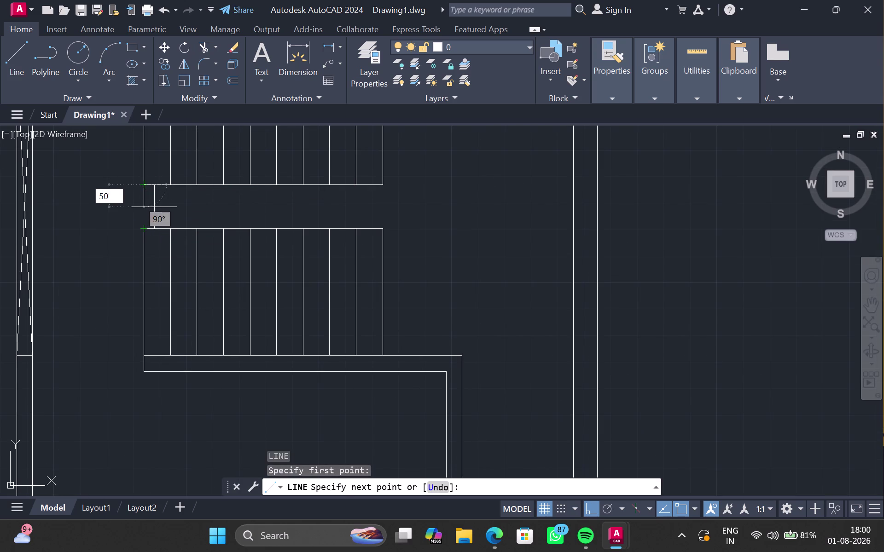
key(Return)
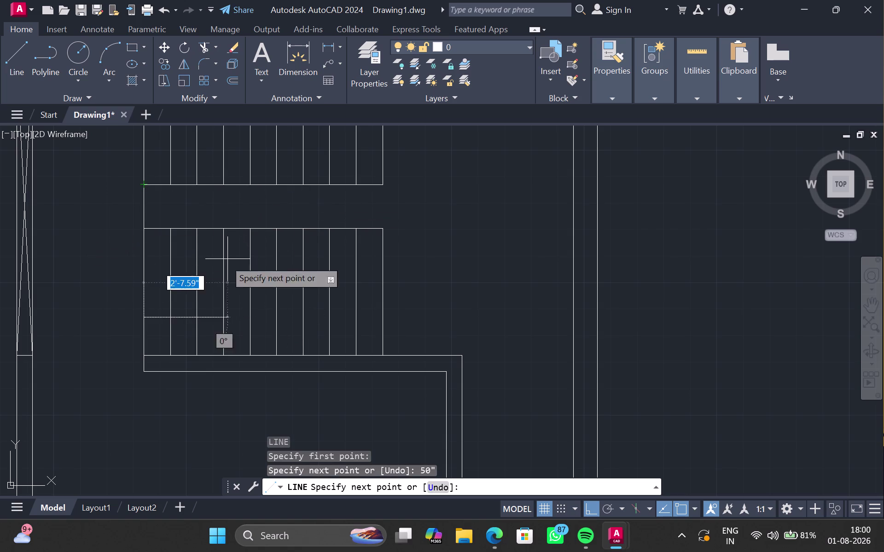
key(Escape)
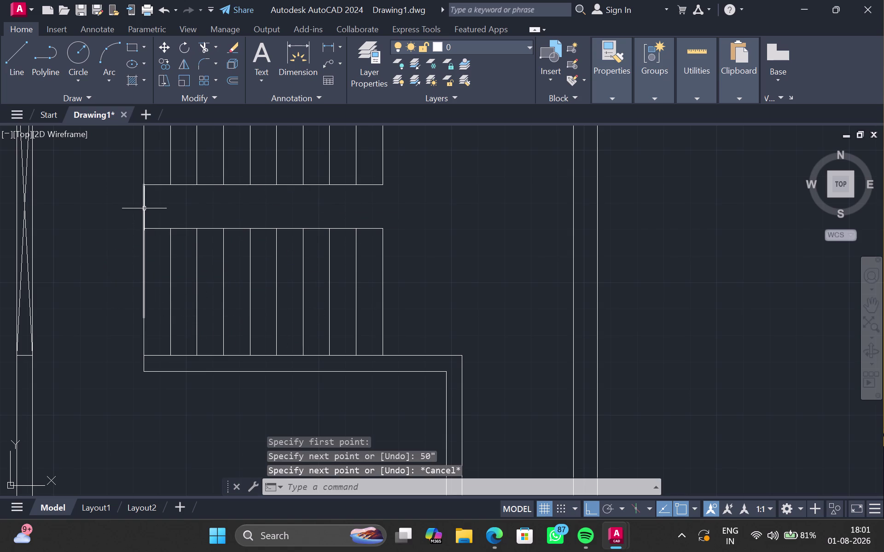
click(144, 208)
key(Delete)
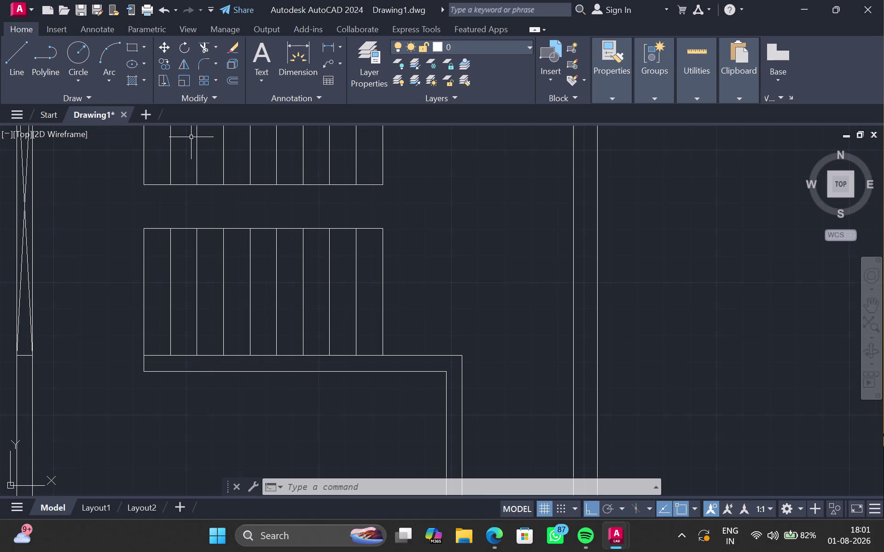
middle_drag(485, 201, 737, 280)
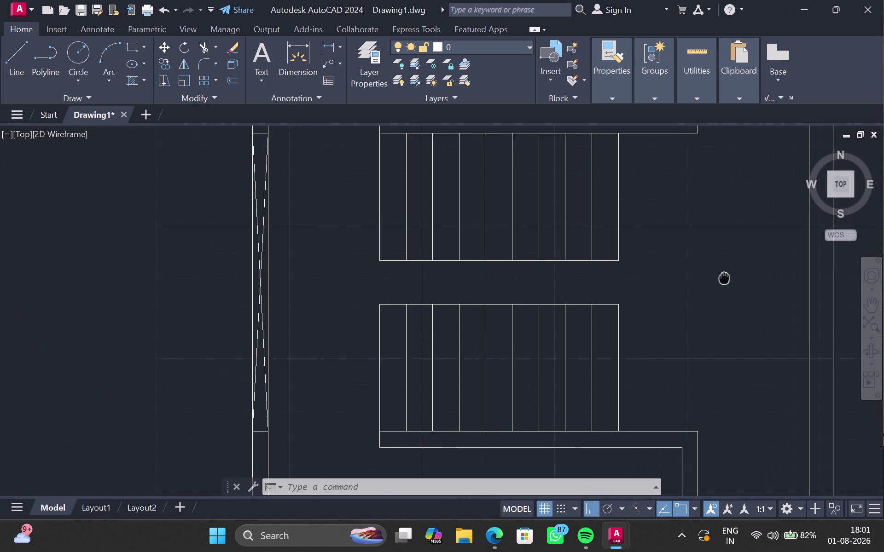
middle_drag(737, 280, 736, 278)
scroll(down, 3)
middle_drag(711, 253, 628, 233)
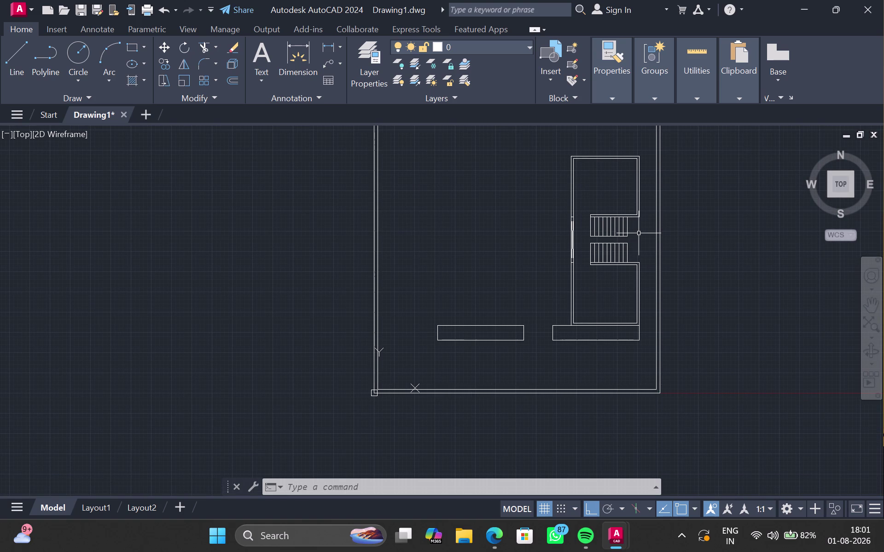
middle_click(619, 263)
scroll(up, 3)
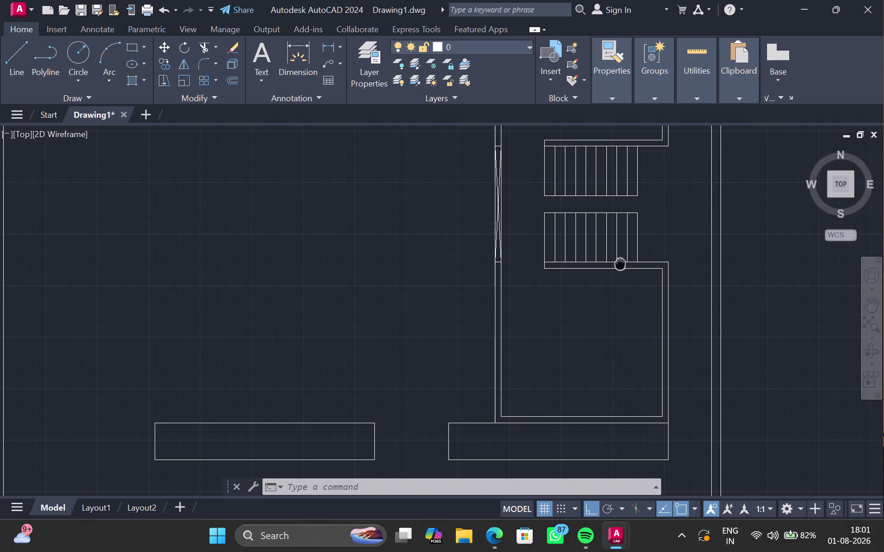
middle_drag(637, 233, 608, 308)
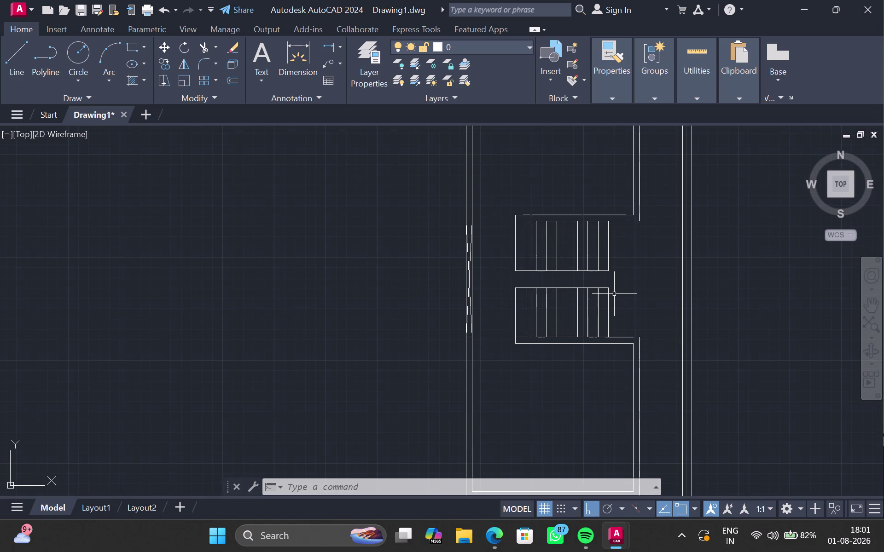
scroll(up, 3)
scroll(up, 3)
key(l)
key(Return)
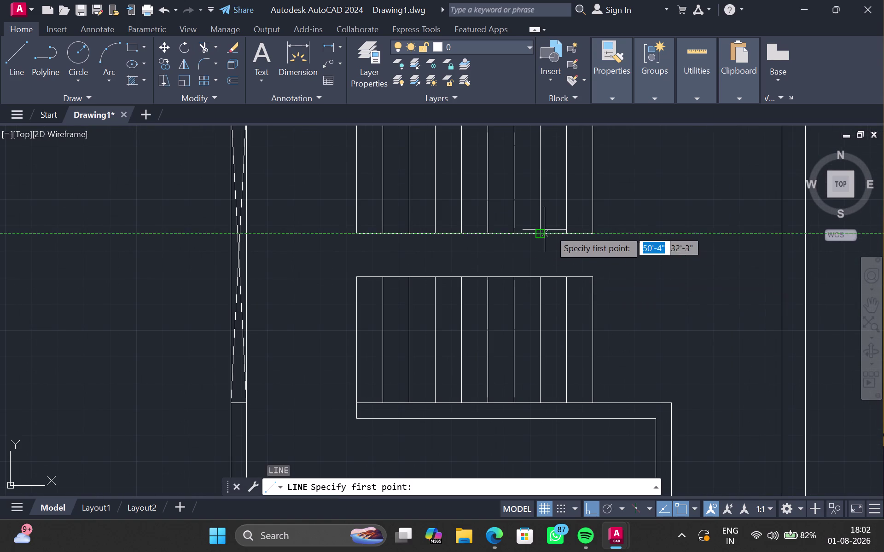
click(596, 234)
click(594, 278)
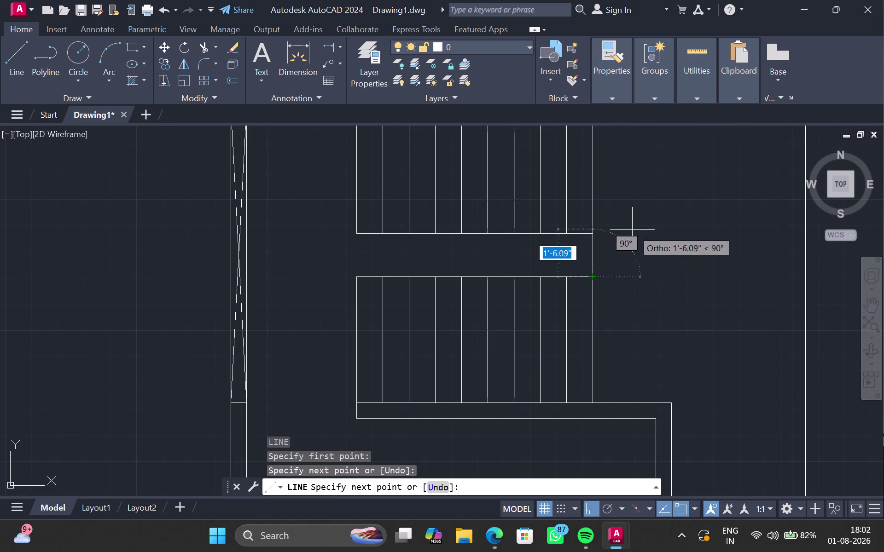
key(Escape)
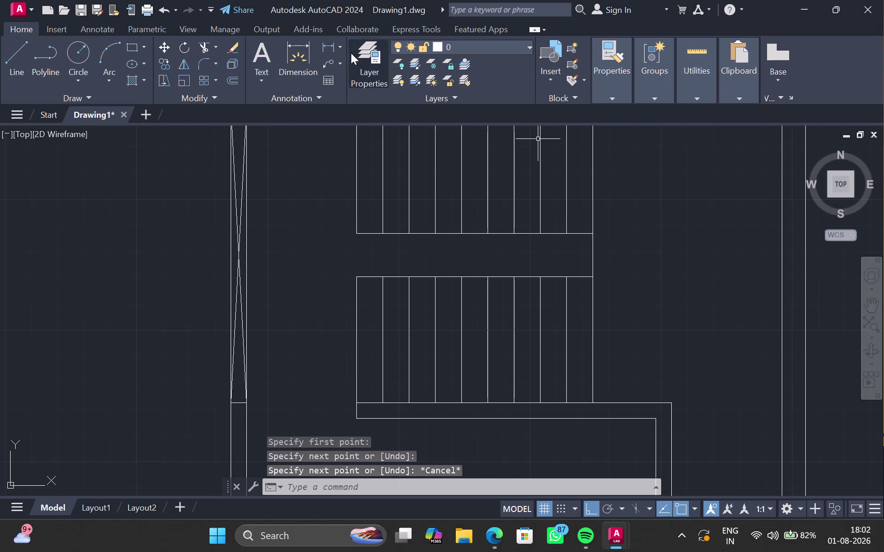
click(333, 46)
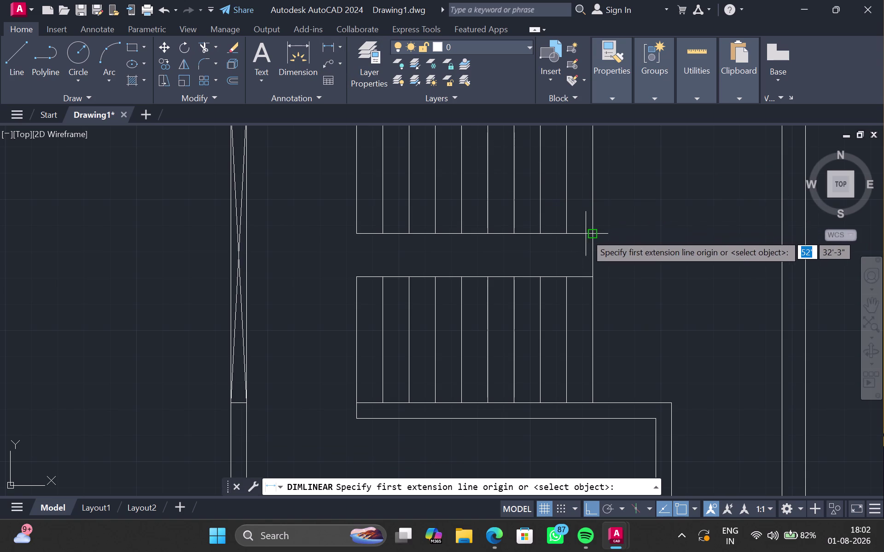
click(589, 235)
click(594, 274)
middle_click(613, 256)
scroll(up, 3)
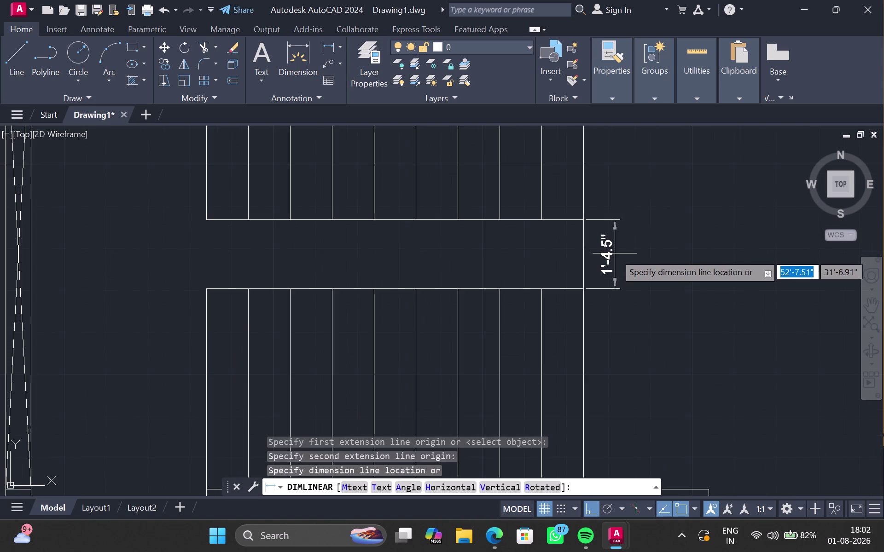
scroll(up, 3)
middle_click(613, 253)
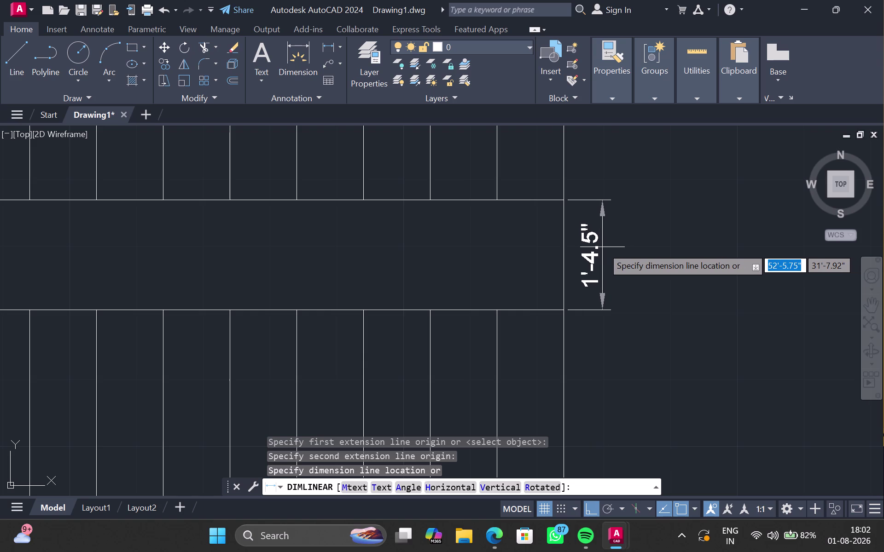
key(Escape)
middle_drag(308, 256, 864, 390)
middle_drag(598, 383, 550, 328)
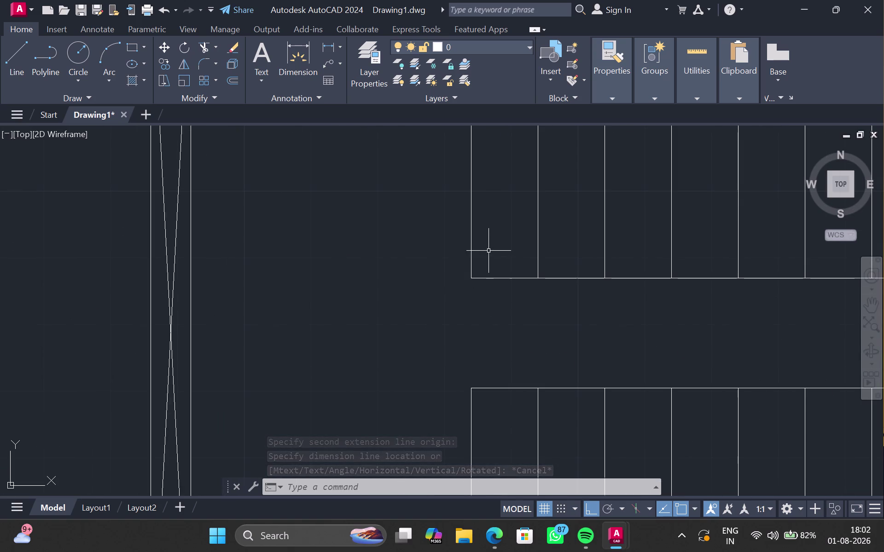
Draw a 0.5' line down from the upper flight's bottom-left corner.
key(l)
key(Return)
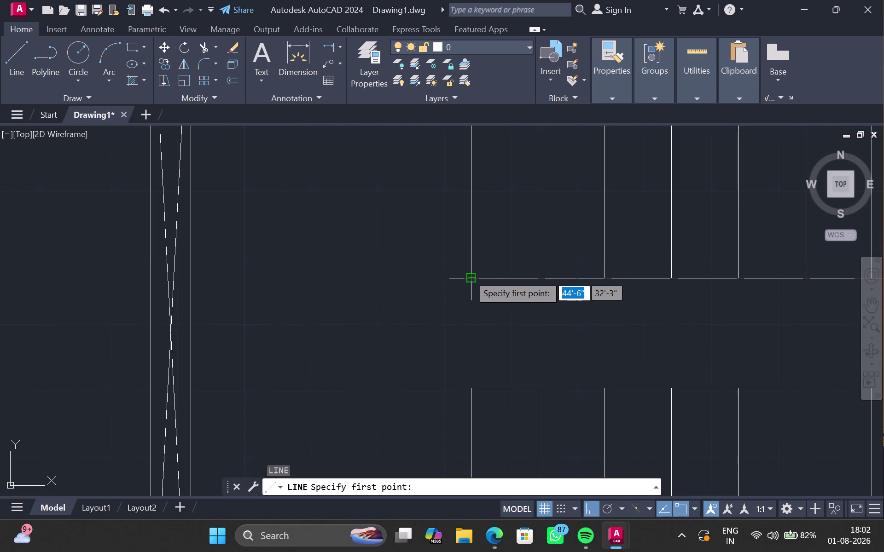
drag(471, 276, 476, 283)
key(0)
text(.)
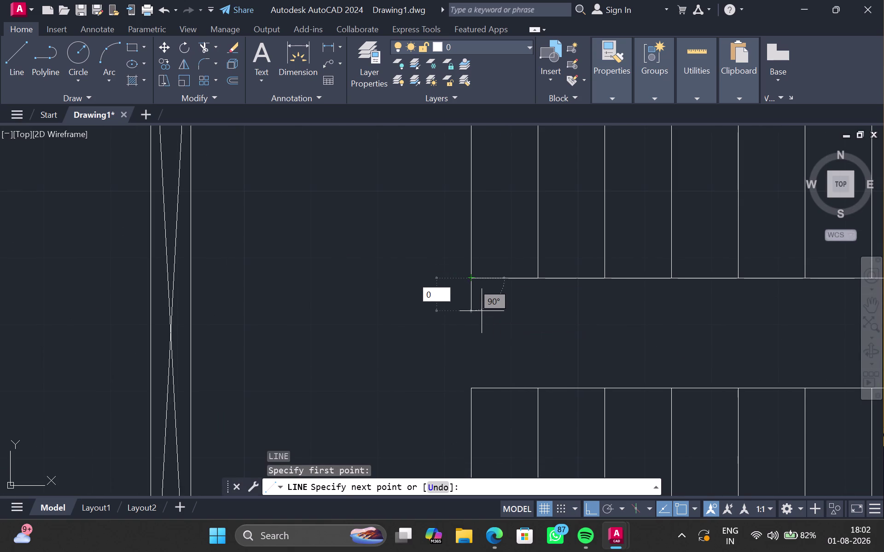
text(5)
key(apostrophe)
key(Return)
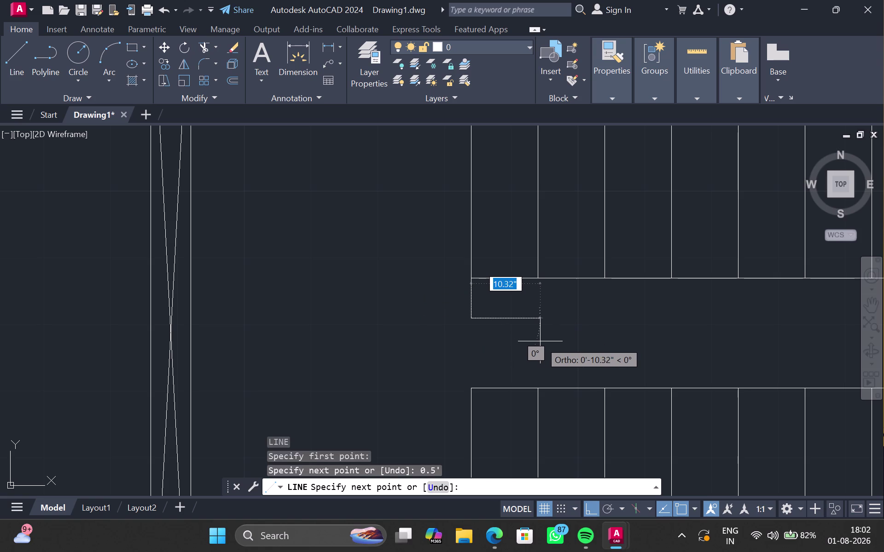
key(Escape)
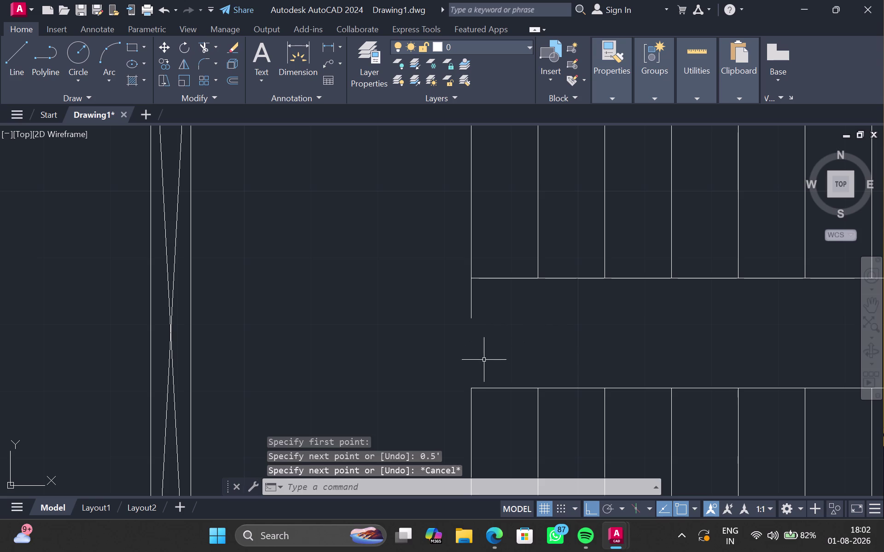
Copy the half-foot line to the lower flight's top-left corner.
click(472, 303)
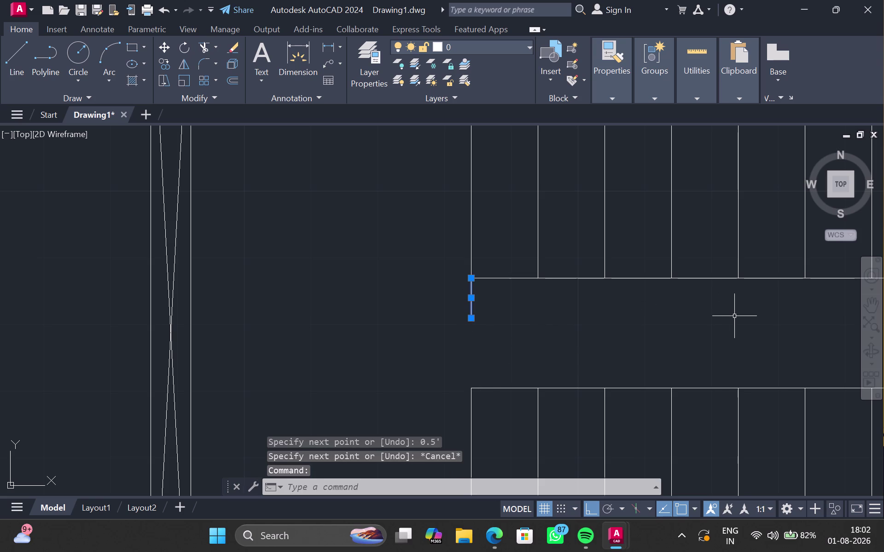
key(c)
key(o)
key(Return)
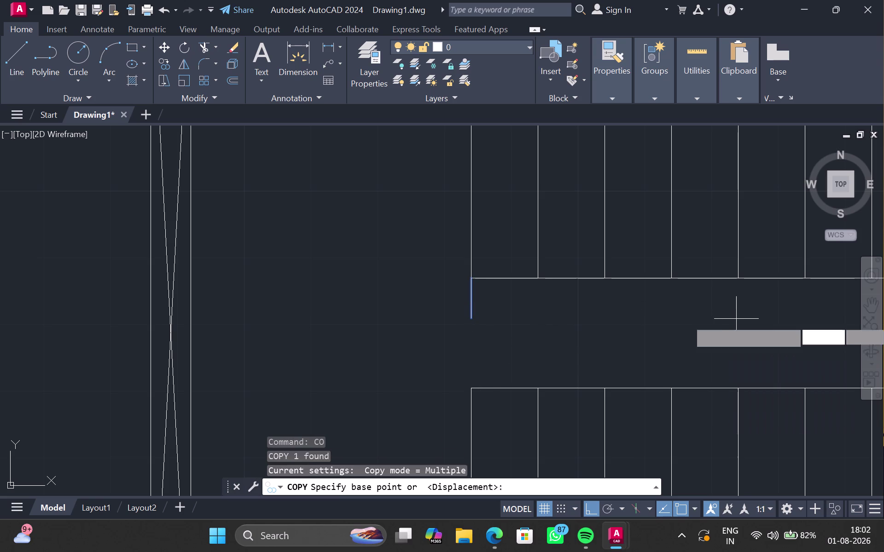
click(471, 322)
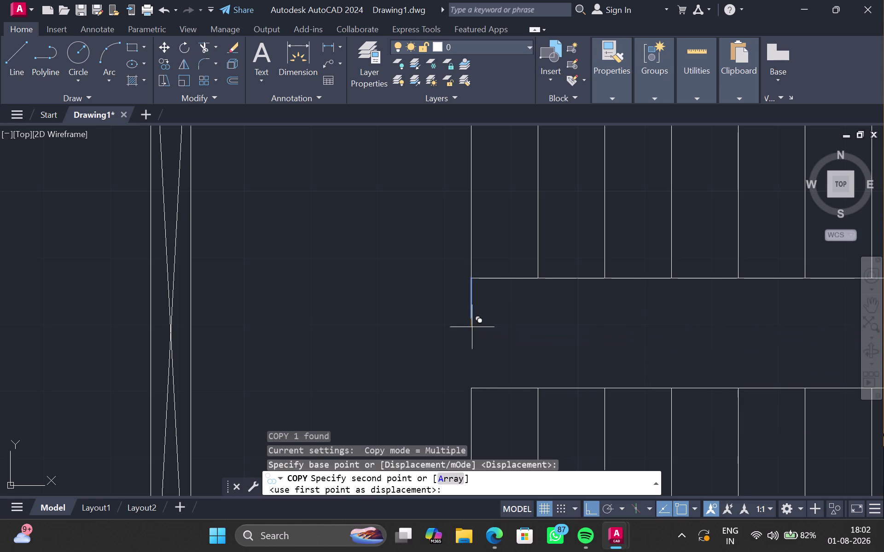
scroll(up, 3)
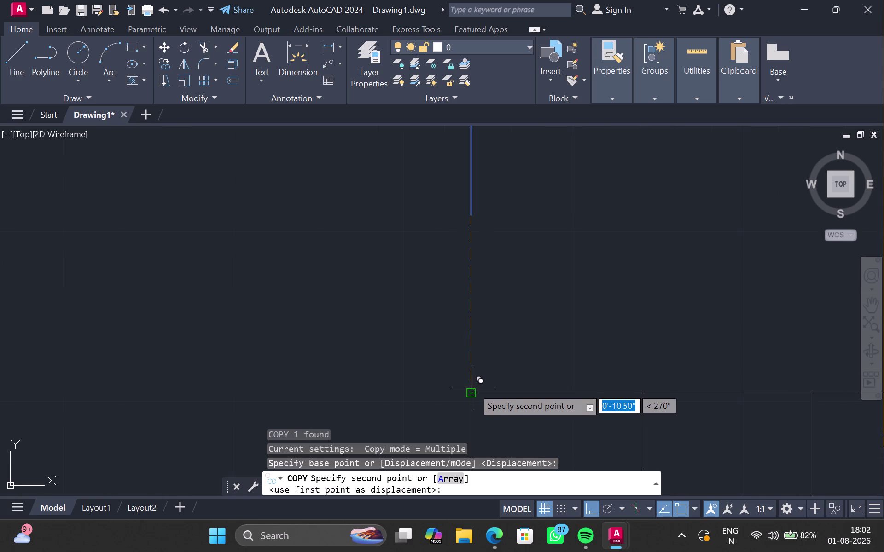
click(471, 390)
key(Escape)
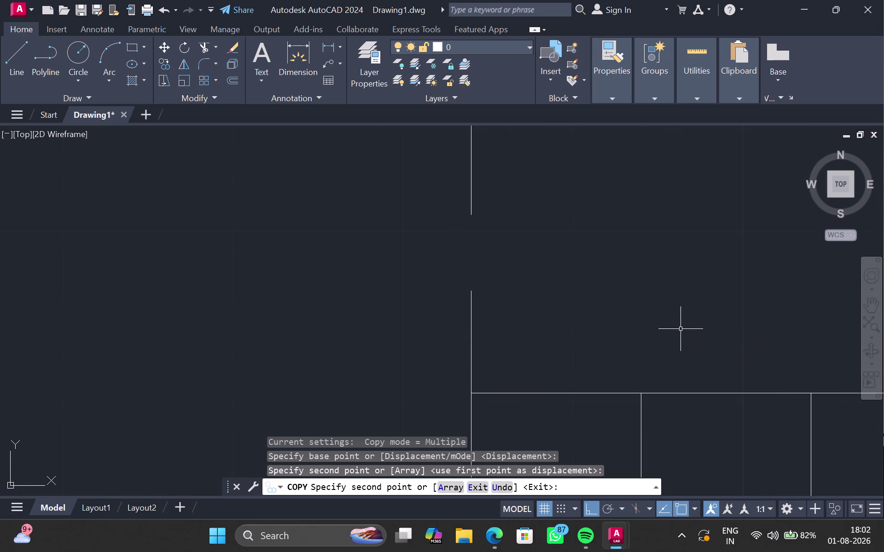
scroll(down, 3)
middle_drag(754, 323, 534, 271)
Offset the landing's right edge 0.5' inward to add a parallel line inside the landing.
middle_drag(733, 257, 395, 258)
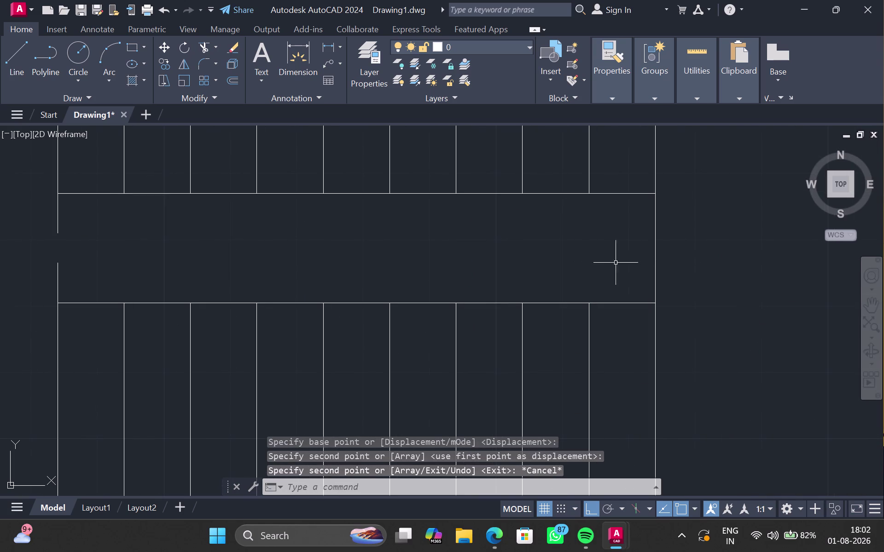
middle_drag(628, 263, 611, 263)
click(638, 256)
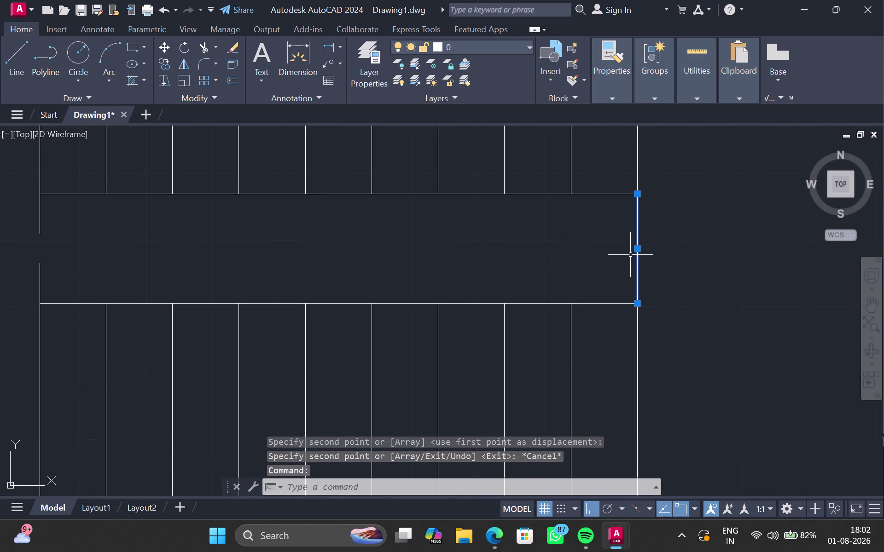
key(c)
key(o)
key(BackSpace)
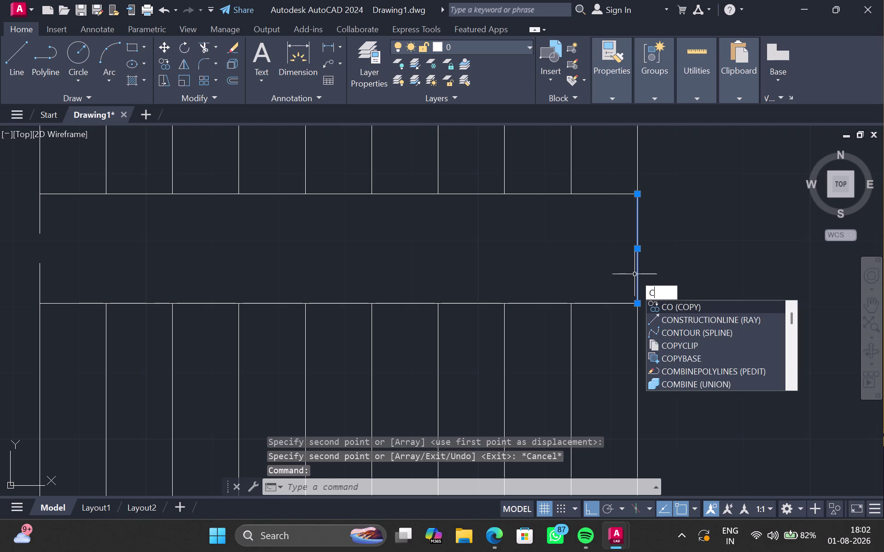
key(BackSpace)
key(o)
key(Return)
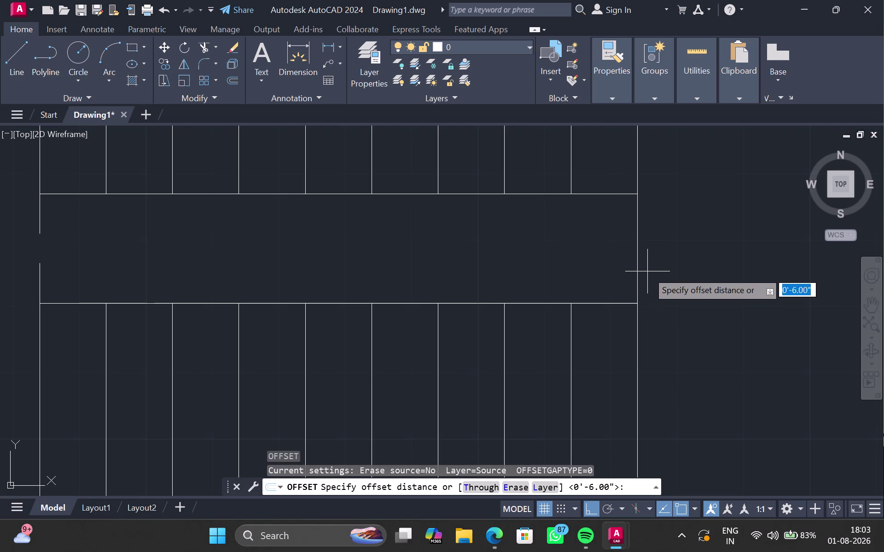
text(0)
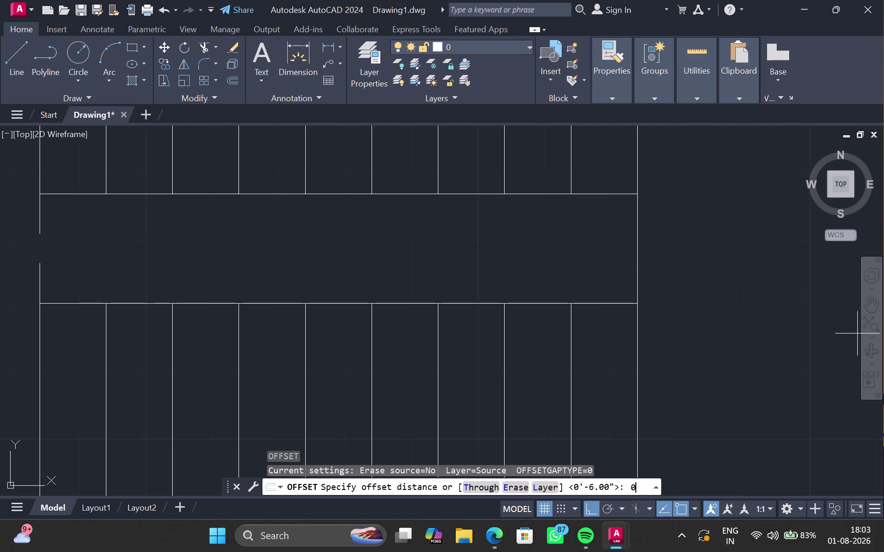
text(.)
text(5')
key(Return)
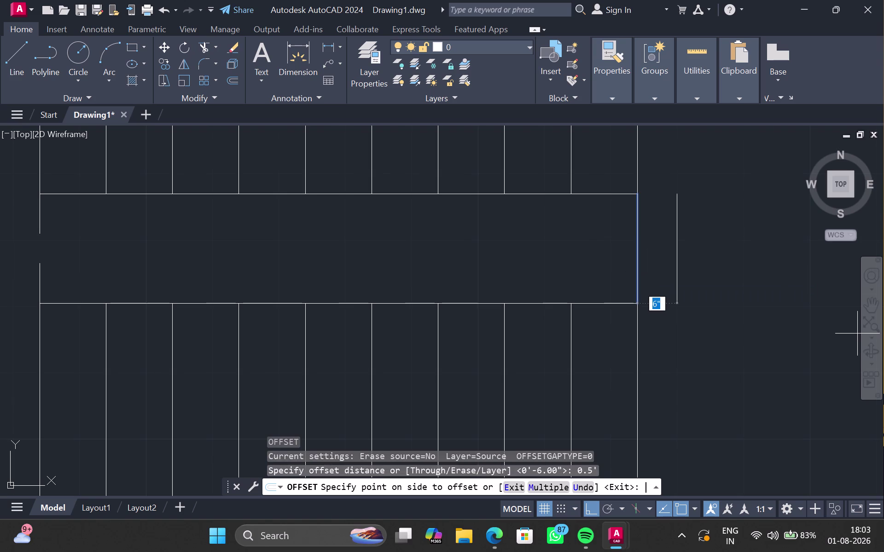
click(575, 341)
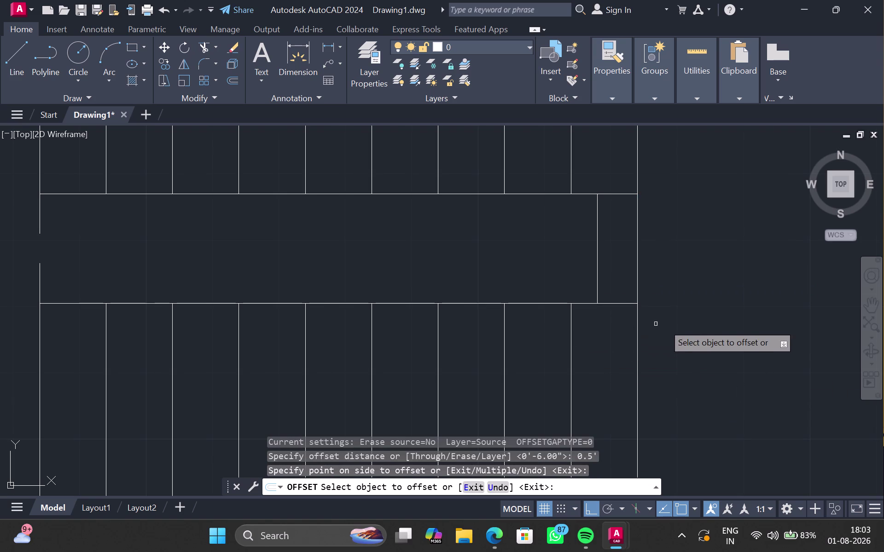
key(Escape)
middle_drag(402, 214, 622, 303)
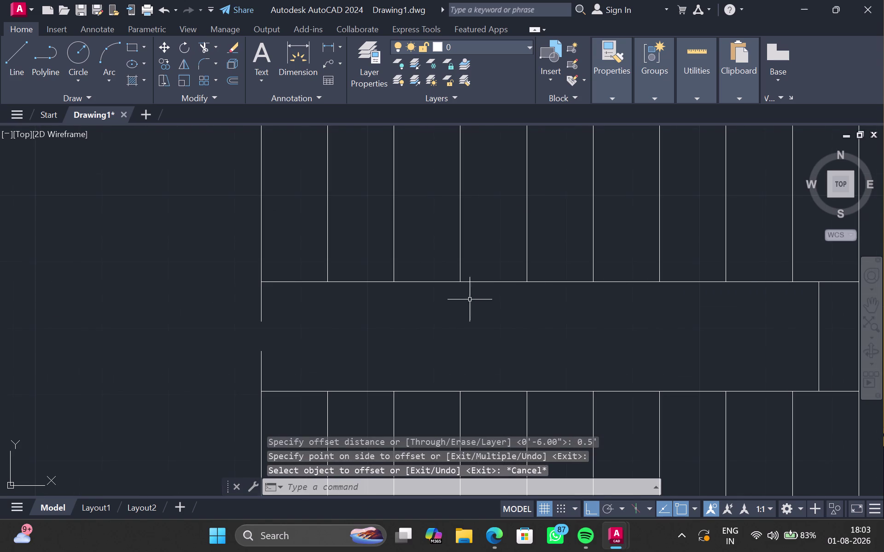
middle_drag(468, 315, 451, 263)
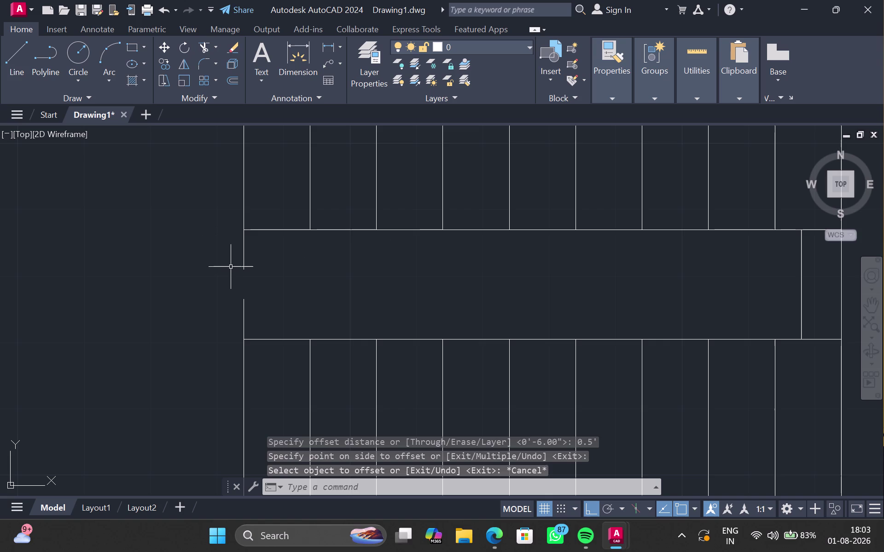
Draw a horizontal line from the landing's left end to near its right side.
key(l)
key(Return)
drag(243, 267, 261, 267)
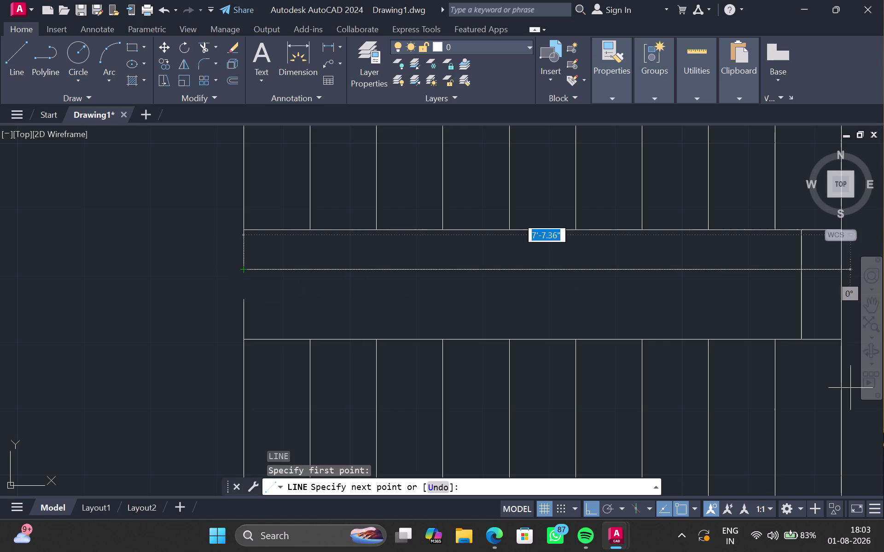
middle_drag(798, 422, 738, 451)
scroll(up, 3)
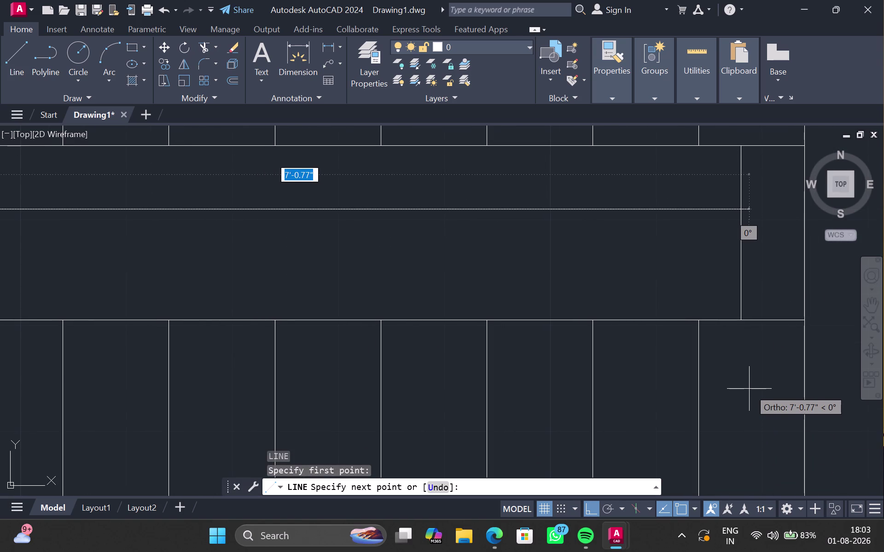
click(749, 389)
key(Escape)
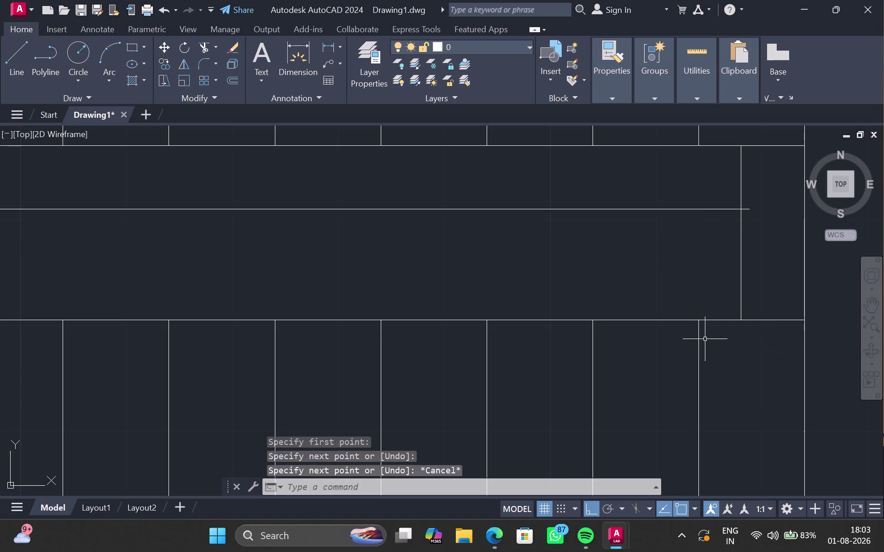
Draw the second divider line from the landing's left edge gap, undoing one misplaced segment.
key(l)
key(Return)
scroll(down, 3)
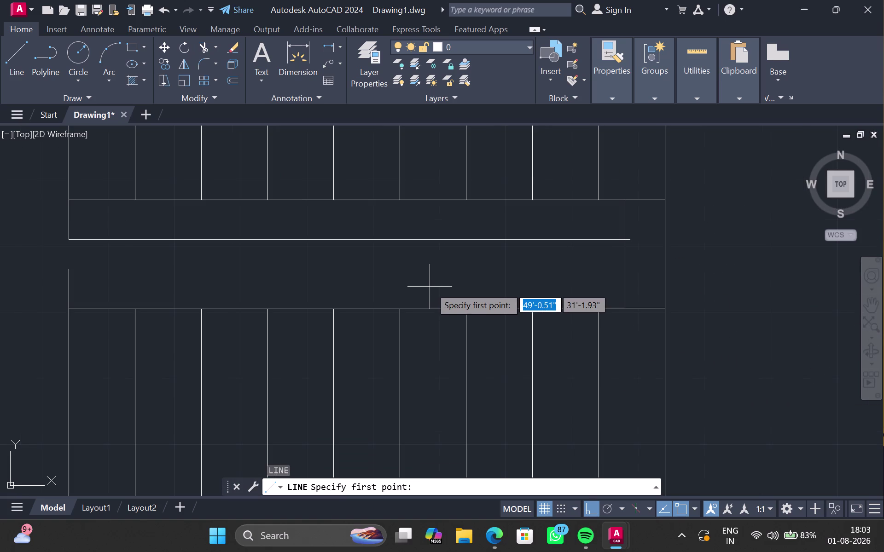
middle_click(430, 287)
middle_drag(323, 278, 848, 333)
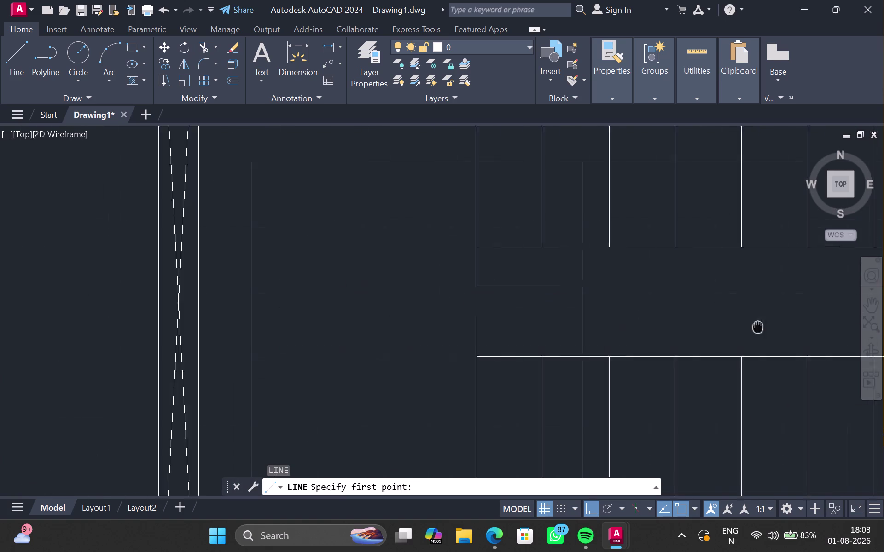
middle_drag(848, 334, 883, 351)
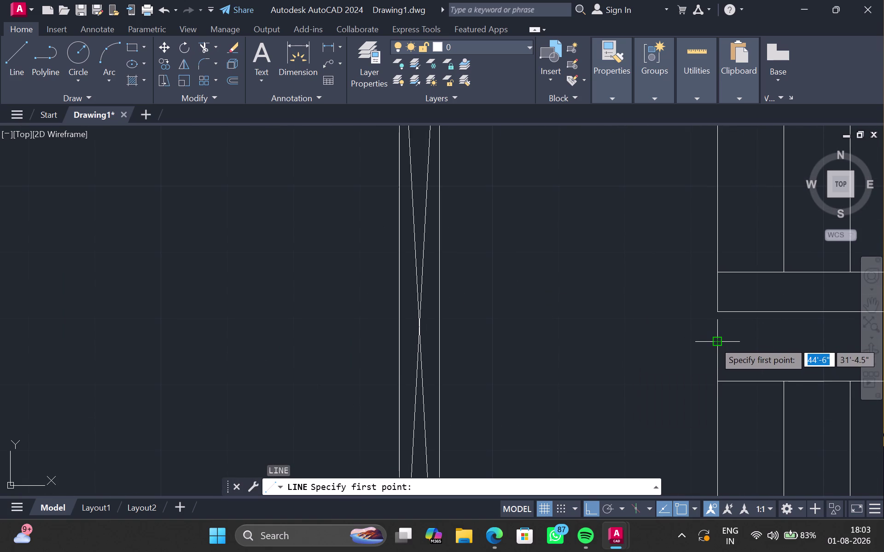
click(714, 342)
middle_drag(835, 355, 534, 324)
middle_drag(770, 331, 545, 309)
middle_drag(744, 311, 644, 309)
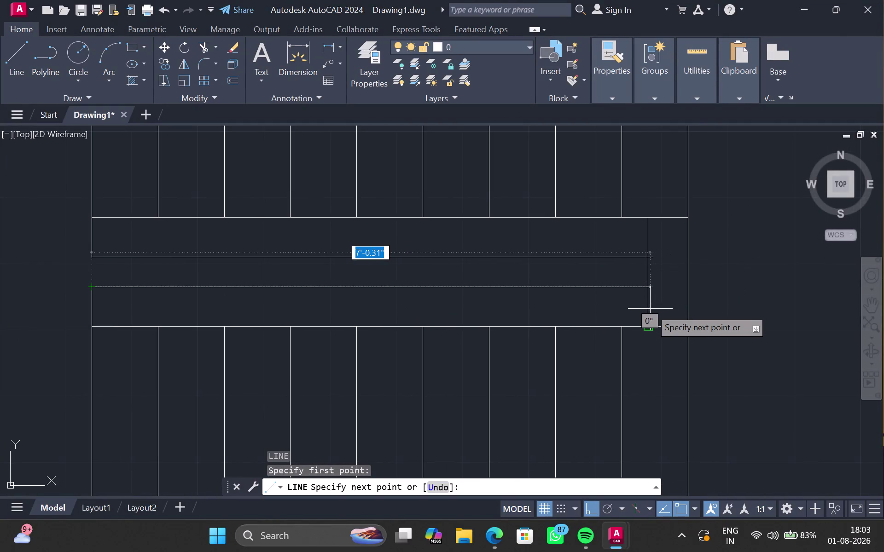
click(654, 304)
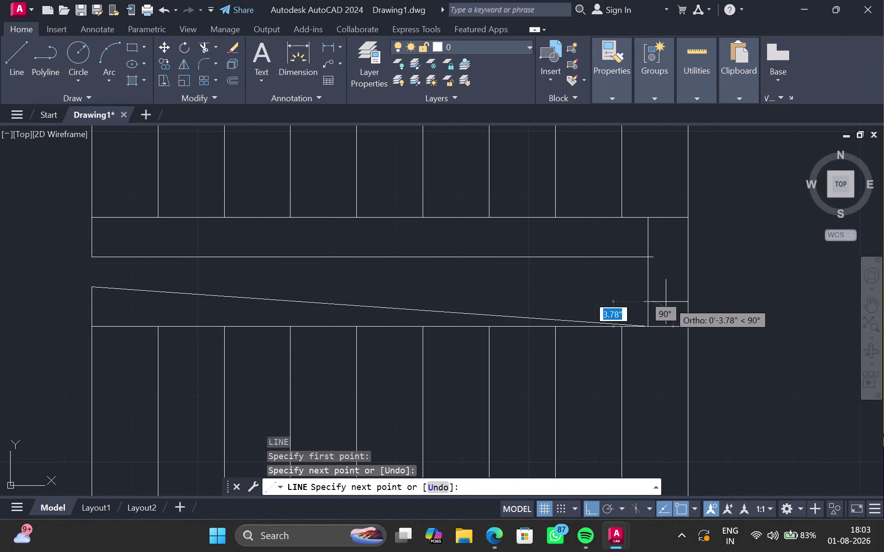
key(ctrl+z)
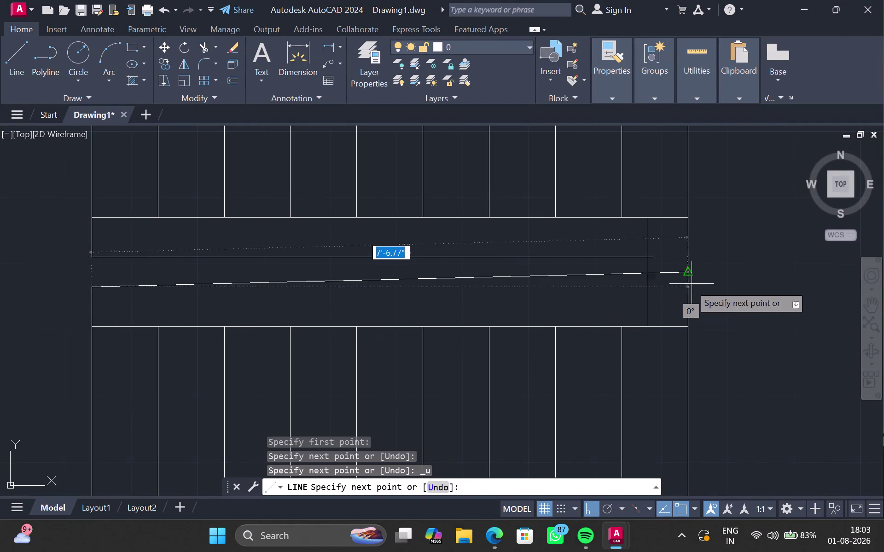
click(668, 288)
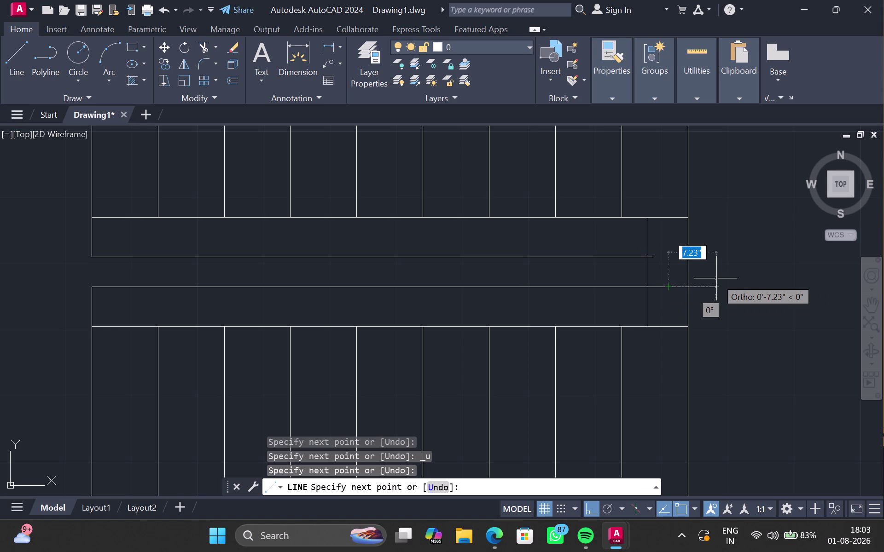
key(Escape)
Trim the overhanging line ends with fence selections so the divider strip is closed.
text(tr)
key(Return)
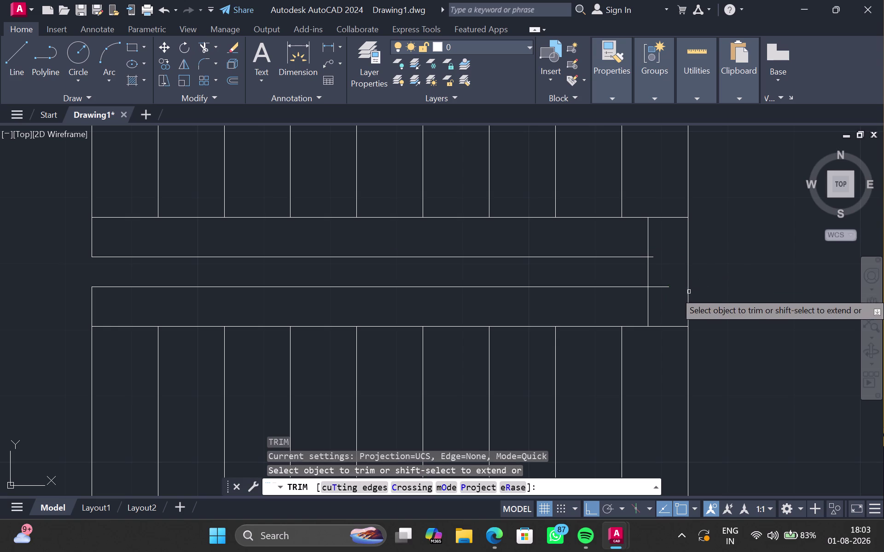
drag(637, 244, 655, 254)
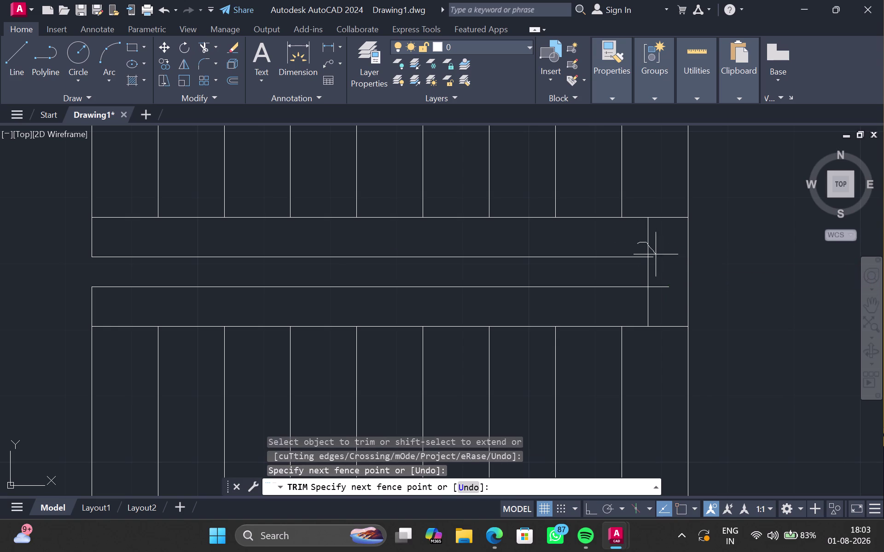
drag(655, 254, 632, 304)
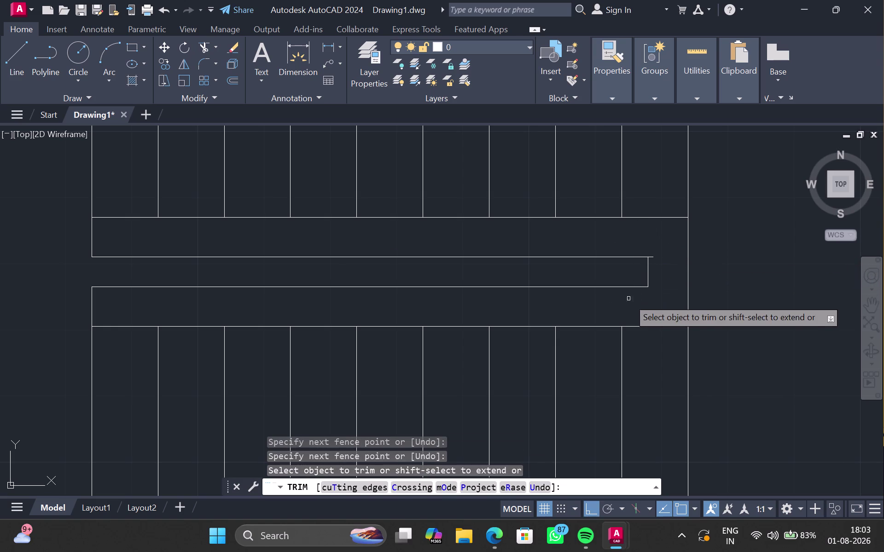
click(653, 257)
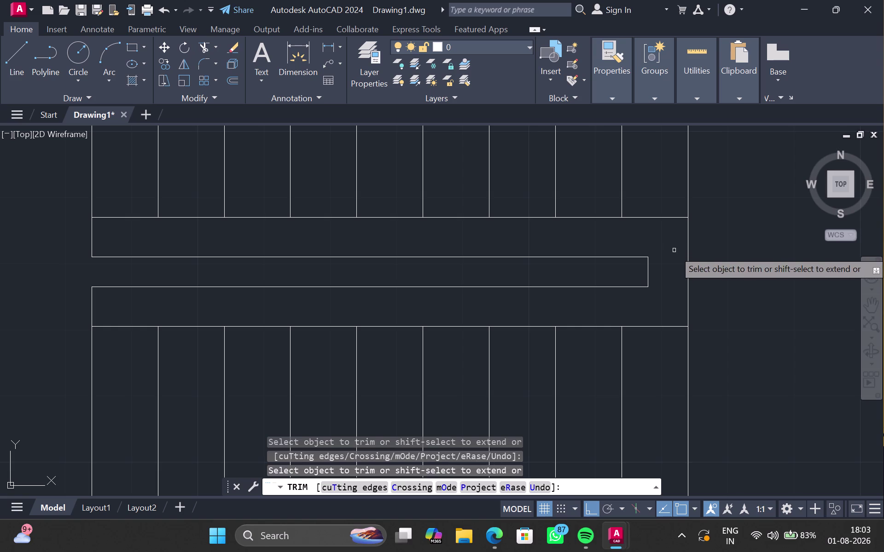
key(Escape)
scroll(down, 3)
middle_drag(679, 253, 784, 254)
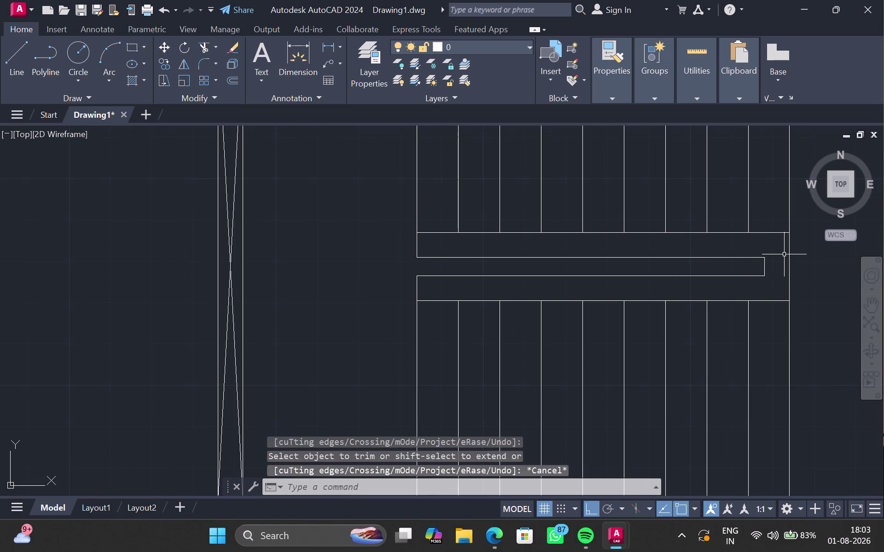
Draw the first diagonal line corner to corner across the divider strip.
key(l)
key(Return)
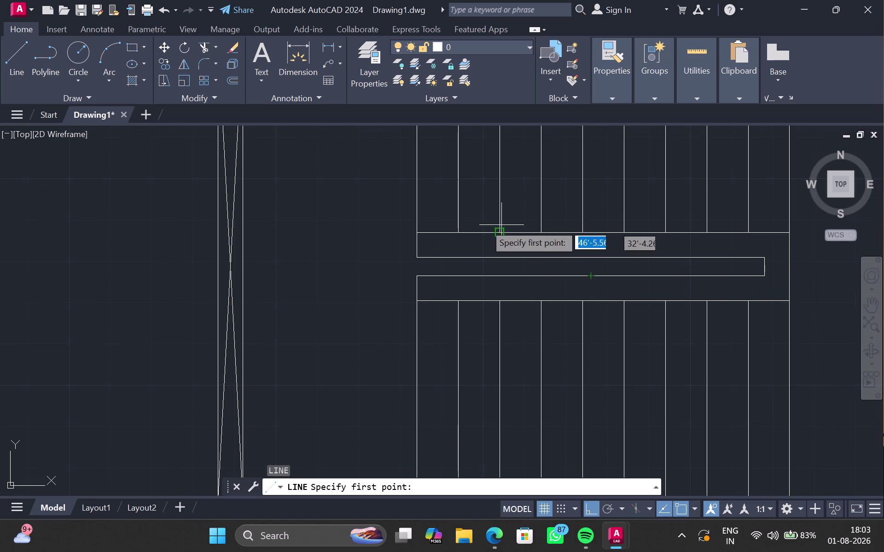
click(413, 258)
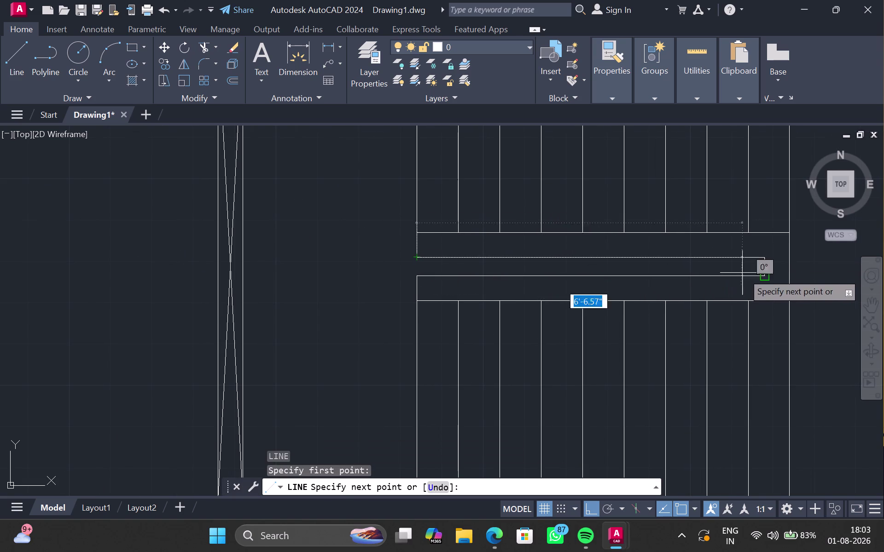
scroll(up, 3)
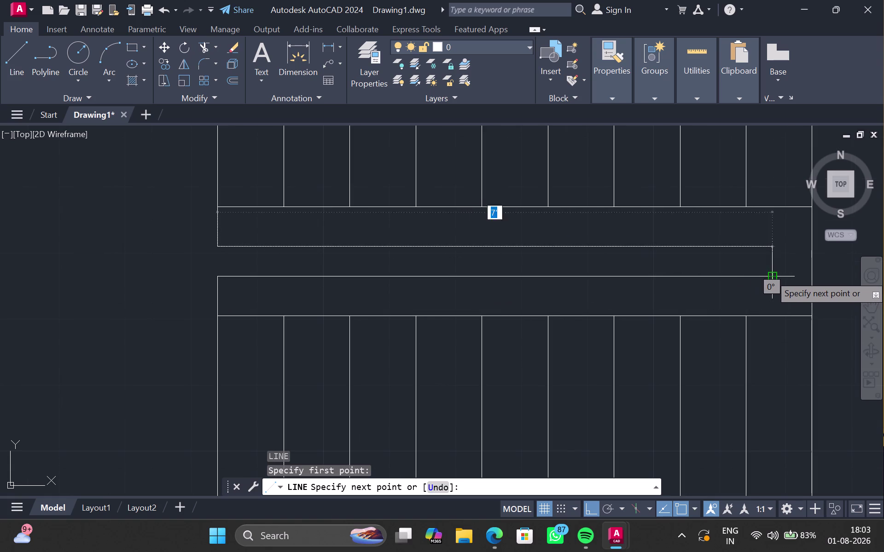
click(775, 274)
key(Escape)
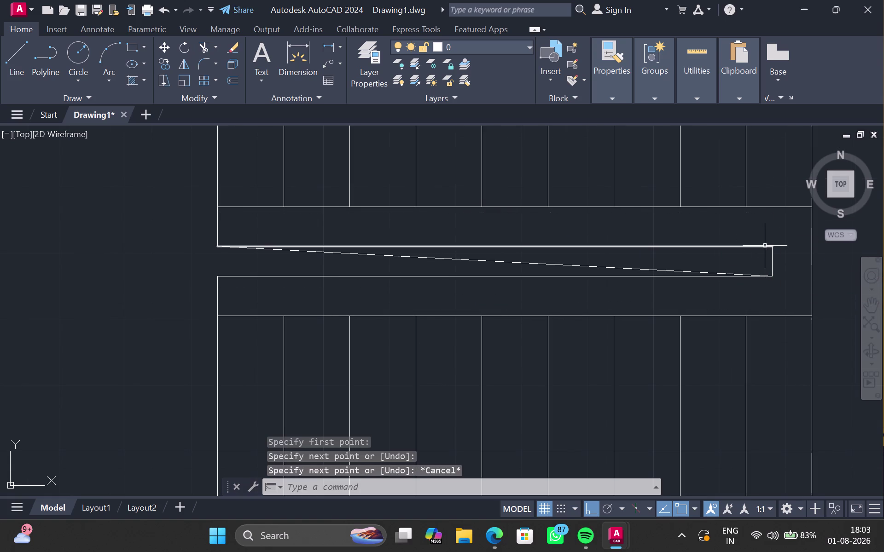
Draw the second diagonal across the strip to complete the X.
key(l)
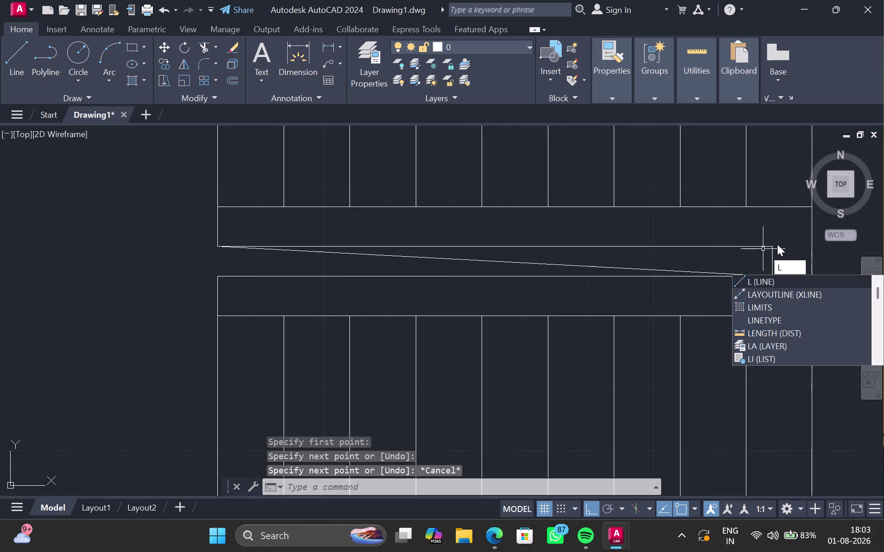
key(Return)
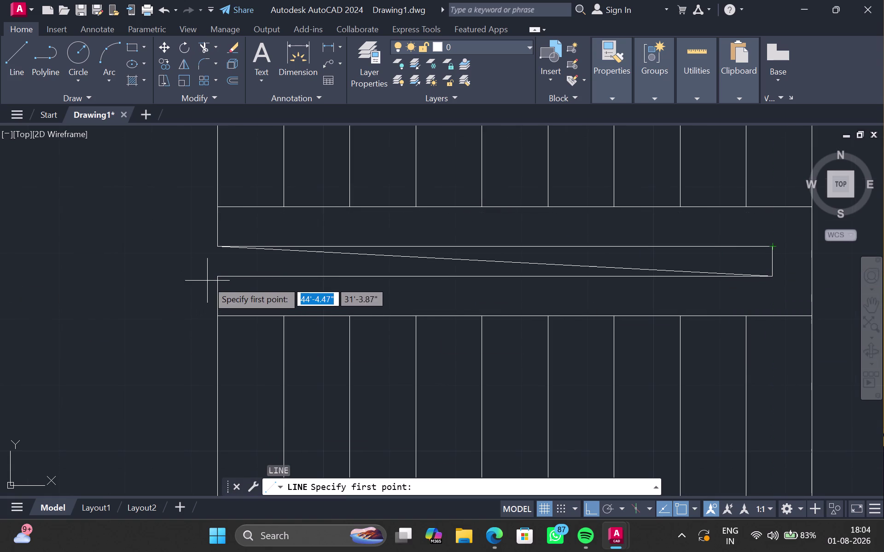
drag(216, 276, 221, 277)
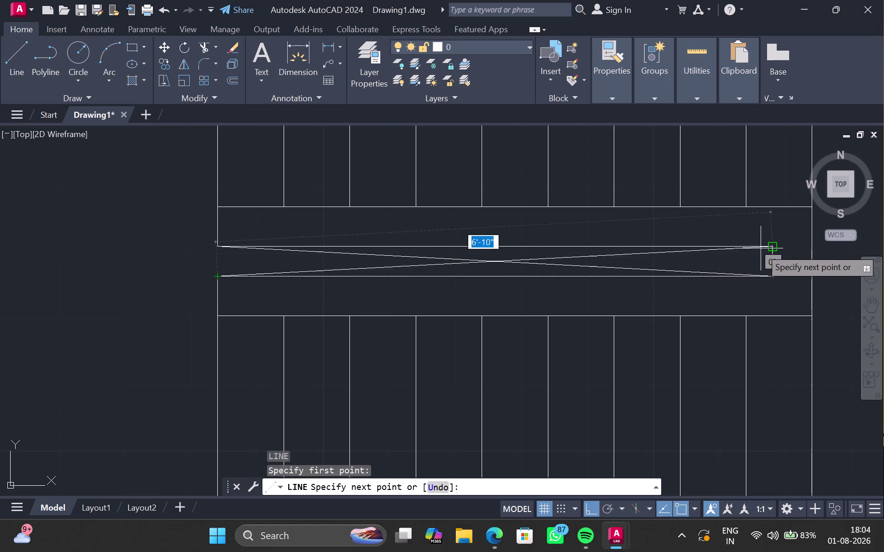
click(771, 250)
key(Escape)
scroll(down, 3)
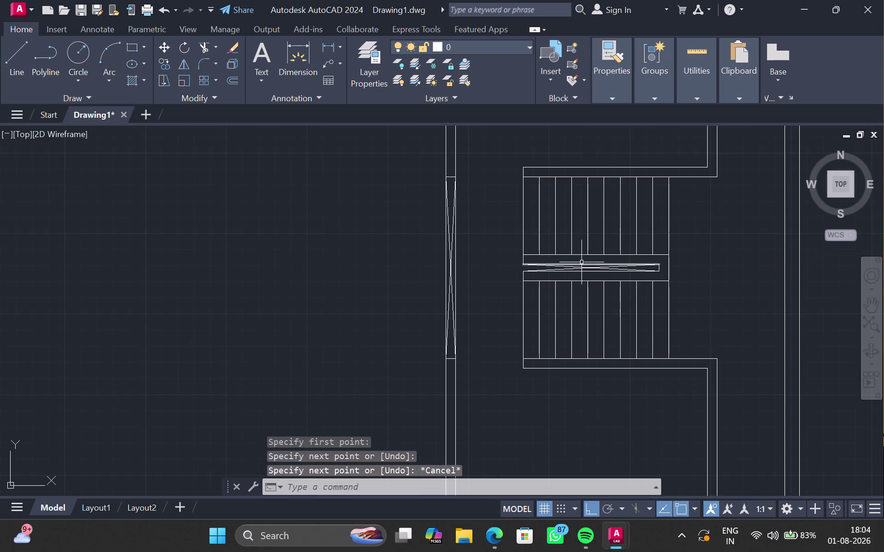
scroll(down, 3)
middle_drag(673, 266, 545, 268)
middle_drag(487, 229, 546, 428)
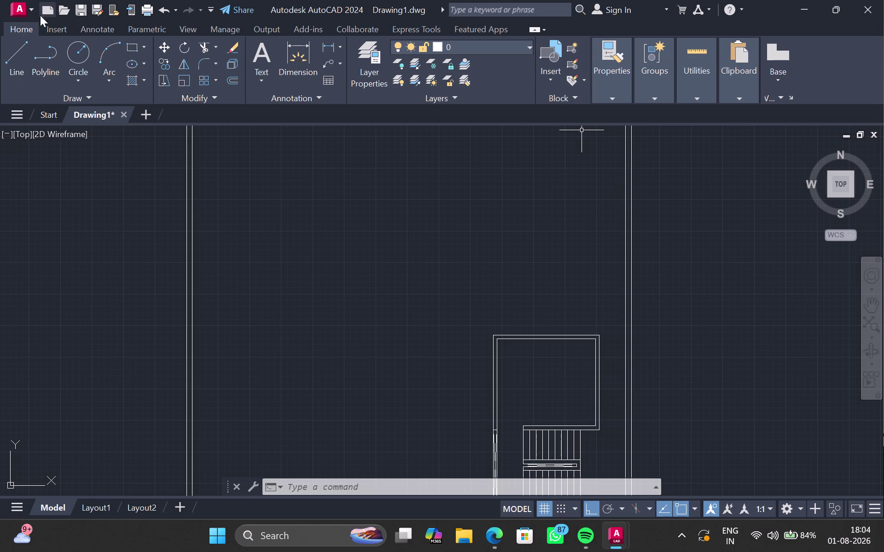
Choose Save As from the Application menu to open the Save Drawing As dialog.
click(27, 17)
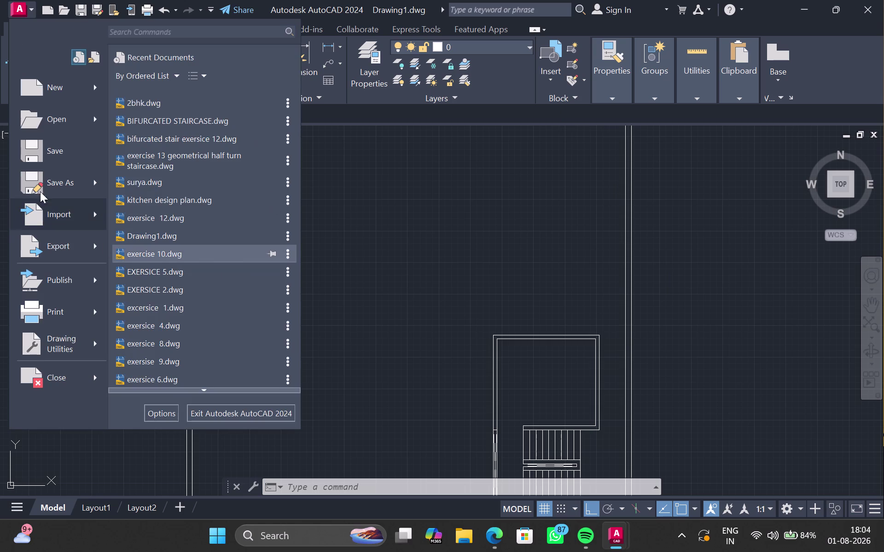
click(56, 179)
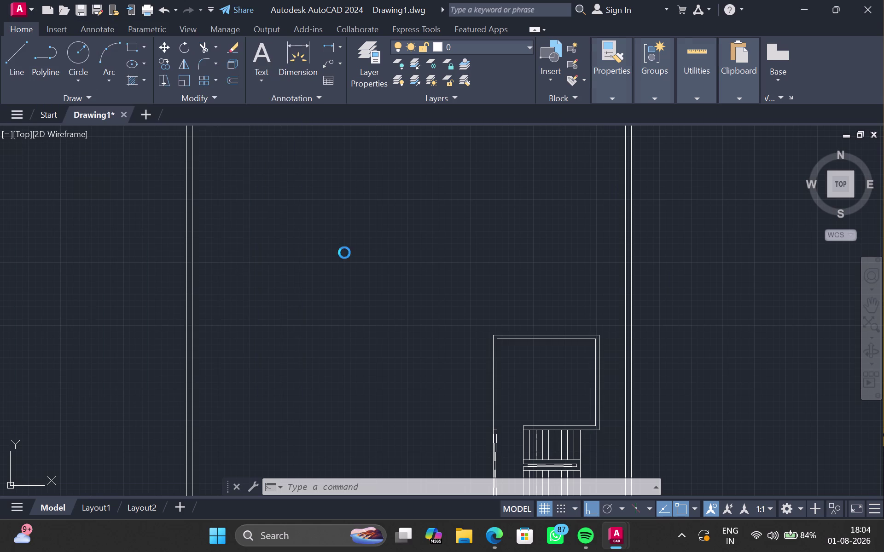
click(420, 390)
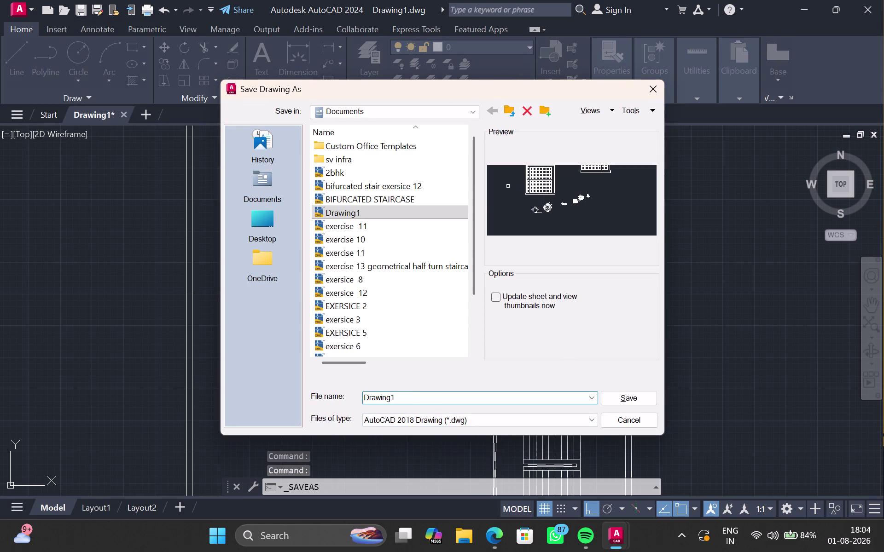
Replace the file name Drawing1 with 'residential plan'.
click(419, 402)
key(Delete)
key(Delete)
key(Delete)
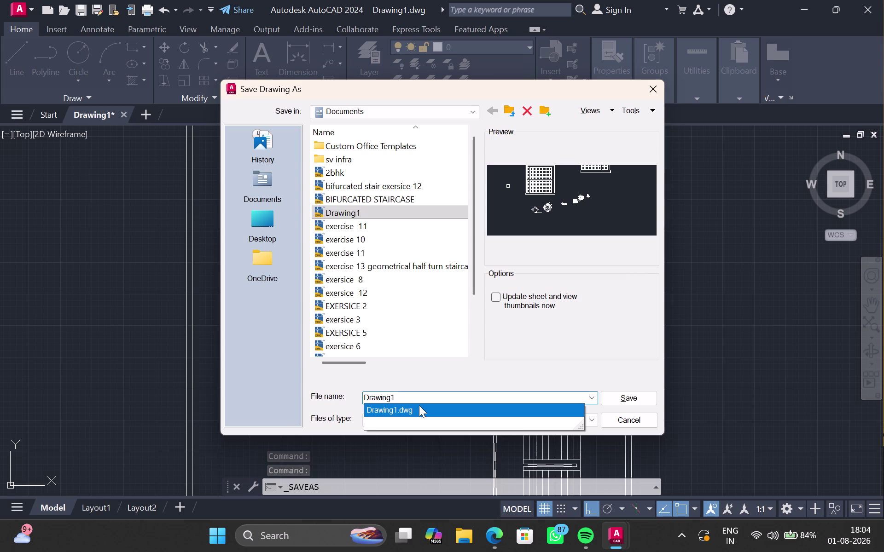
key(BackSpace)
key(BackSpace)
key(BackSpace)
key(BackSpace)
key(BackSpace)
key(BackSpace)
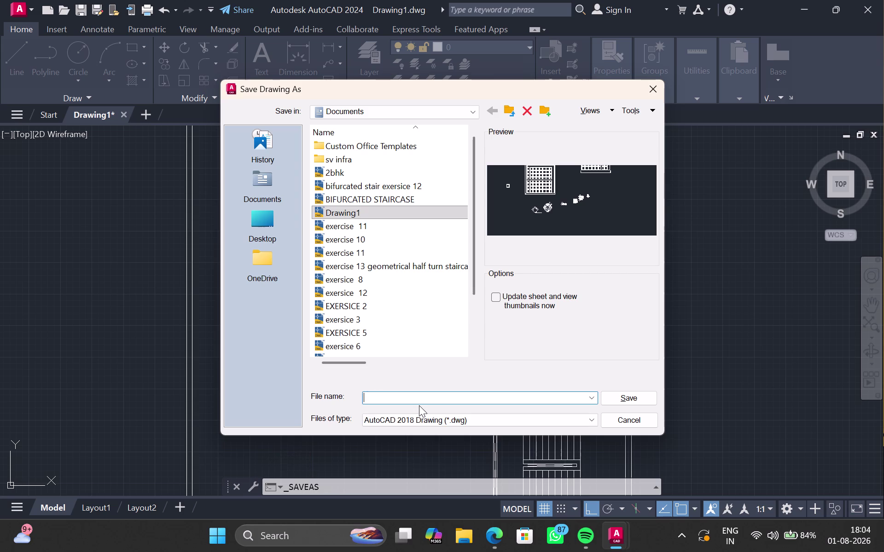
key(BackSpace)
key(BackSpace)
key(BackSpace)
key(BackSpace)
key(BackSpace)
text(r)
text(esi)
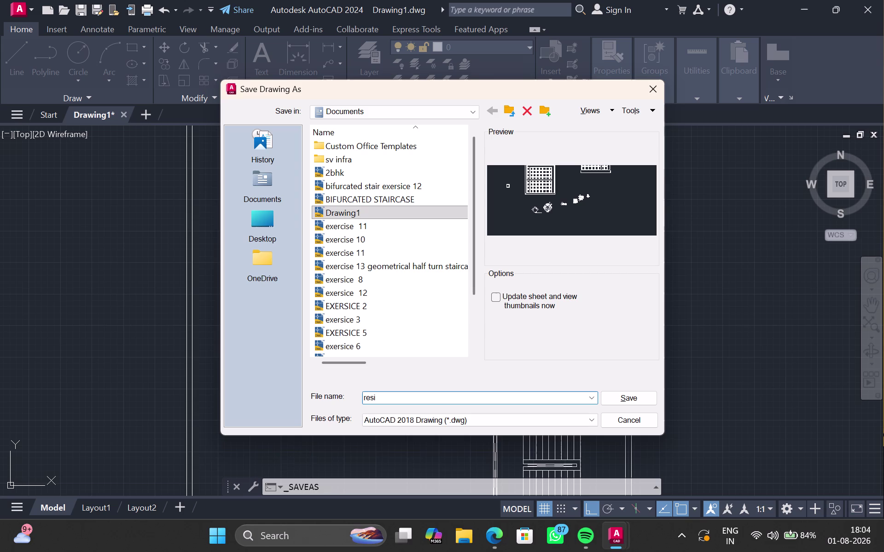
text(dent)
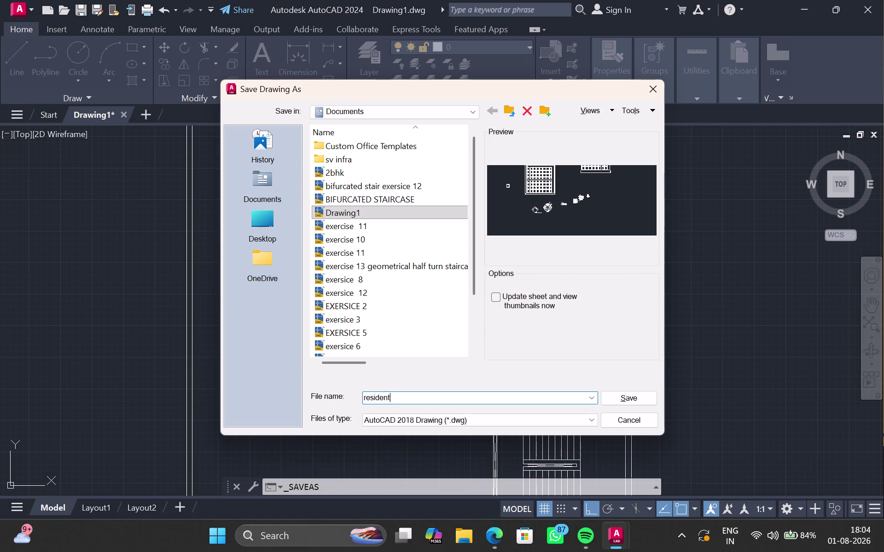
text(ial)
key(space)
text(plan)
Save the drawing to Documents and close AutoCAD.
click(626, 397)
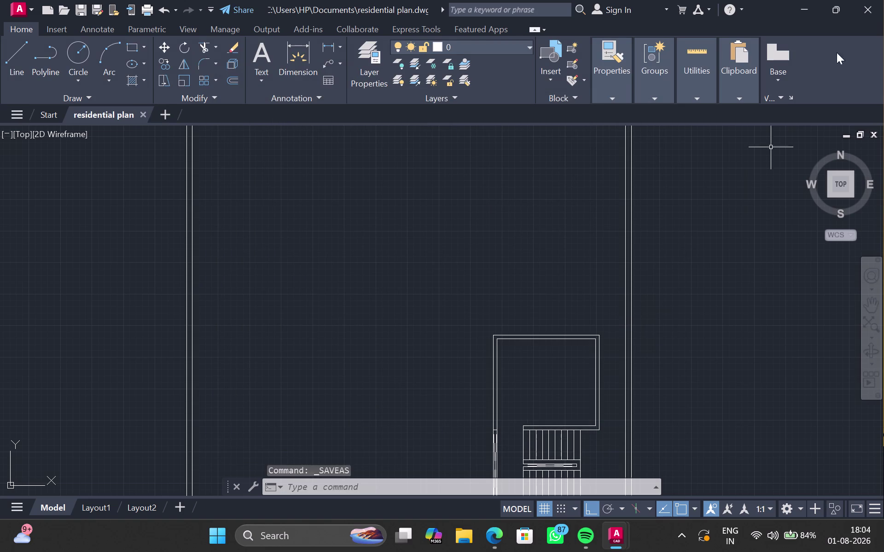
click(865, 16)
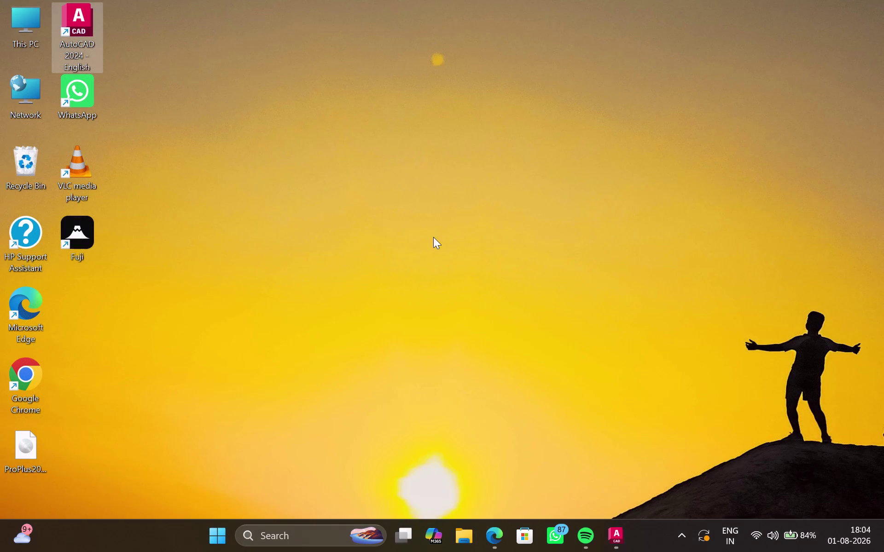
double_click(69, 224)
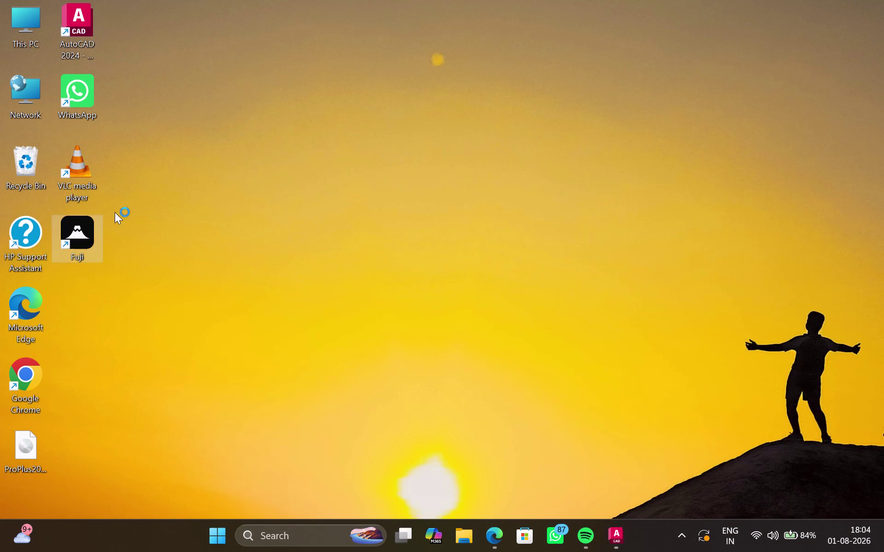